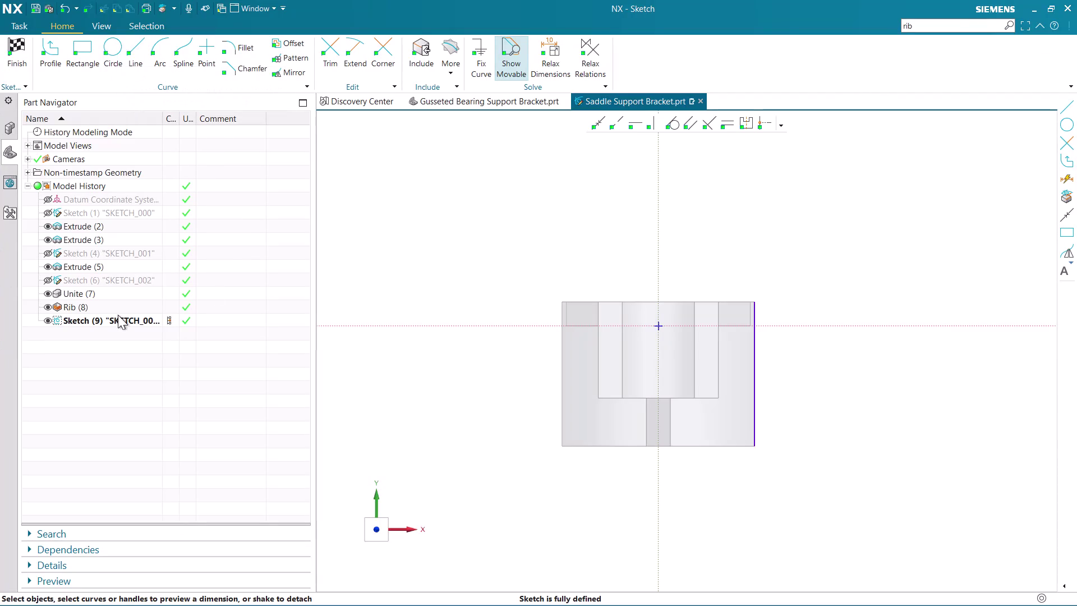
Sketch a 16 mm diameter circle centred just right of the body.
click(108, 44)
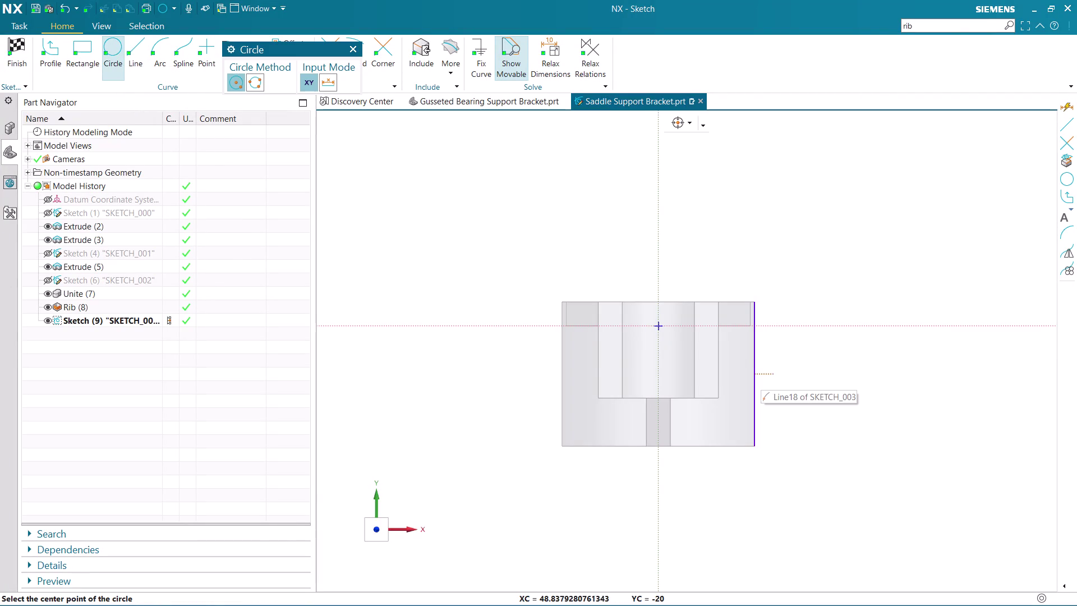
click(816, 371)
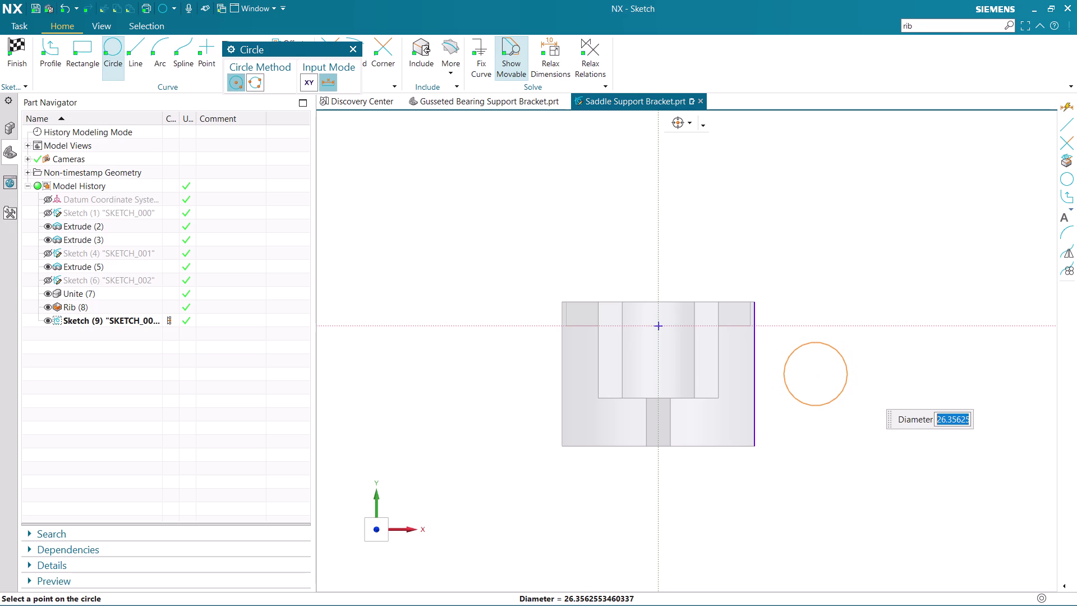
key(1)
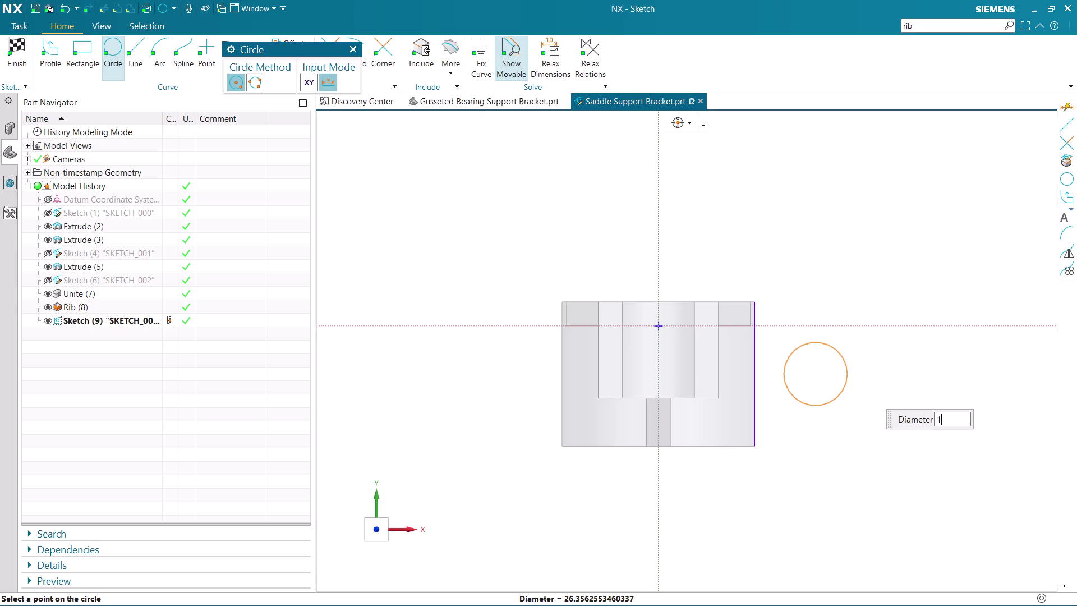
key(6)
key(Return)
middle_click(847, 370)
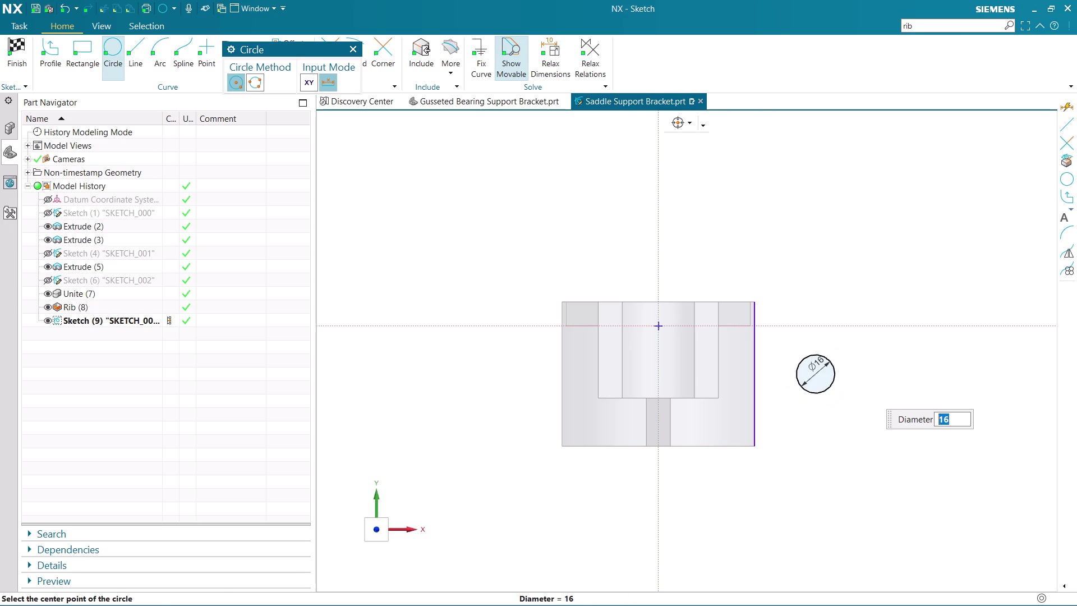
Add a concentric 40 mm diameter circle at the same centre.
click(117, 43)
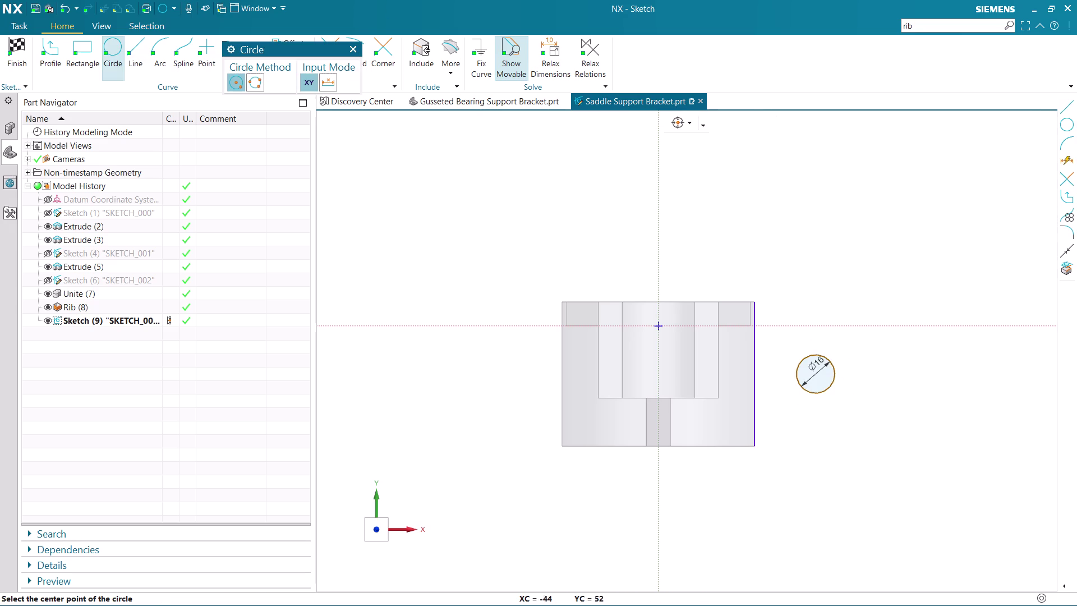
scroll(up, 3)
click(814, 368)
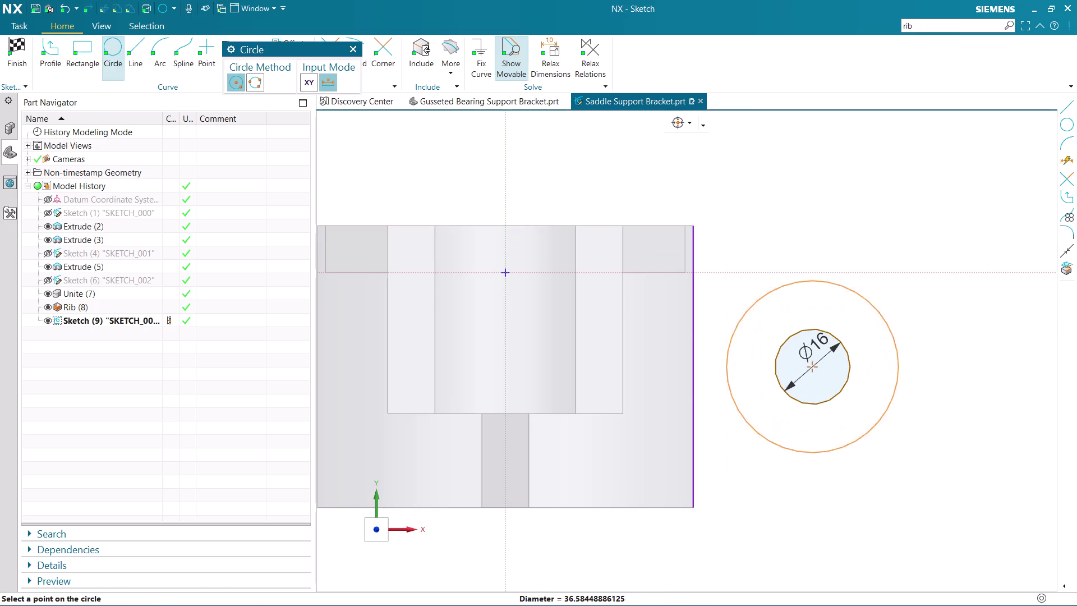
text(20)
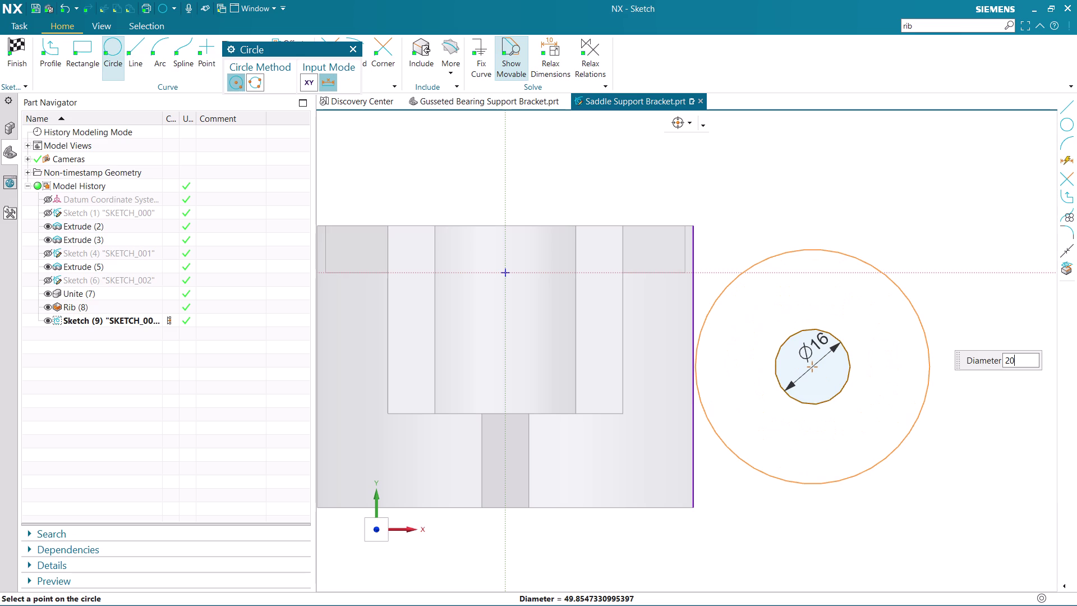
key(BackSpace)
key(BackSpace)
key(BackSpace)
text(40)
key(Return)
key(Escape)
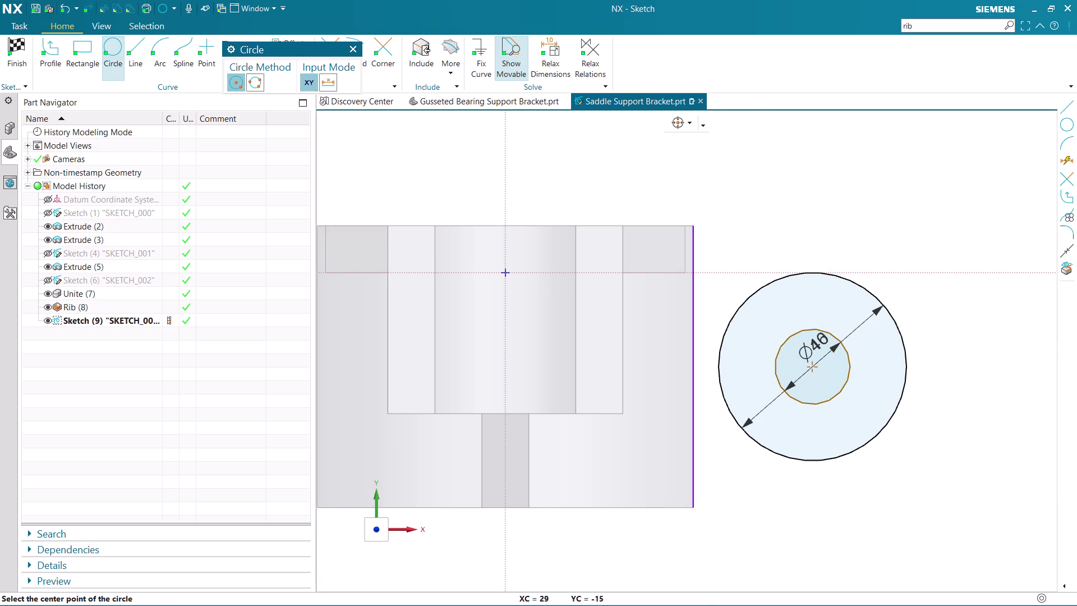
key(Escape)
key(d)
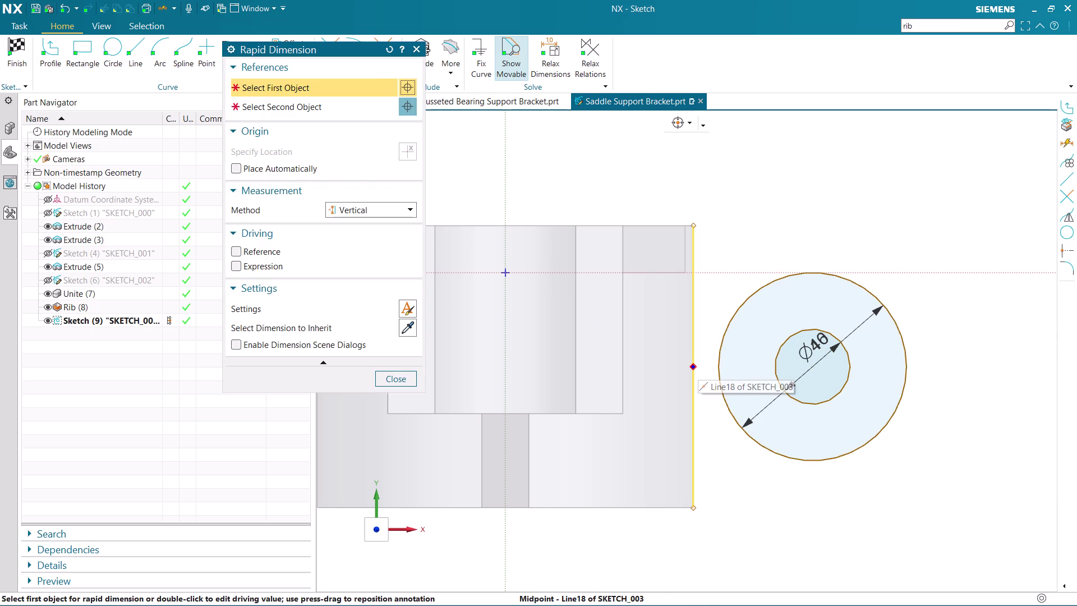
Dimension the circles' centre 20 mm from the body's right edge using the Inferred method.
click(364, 206)
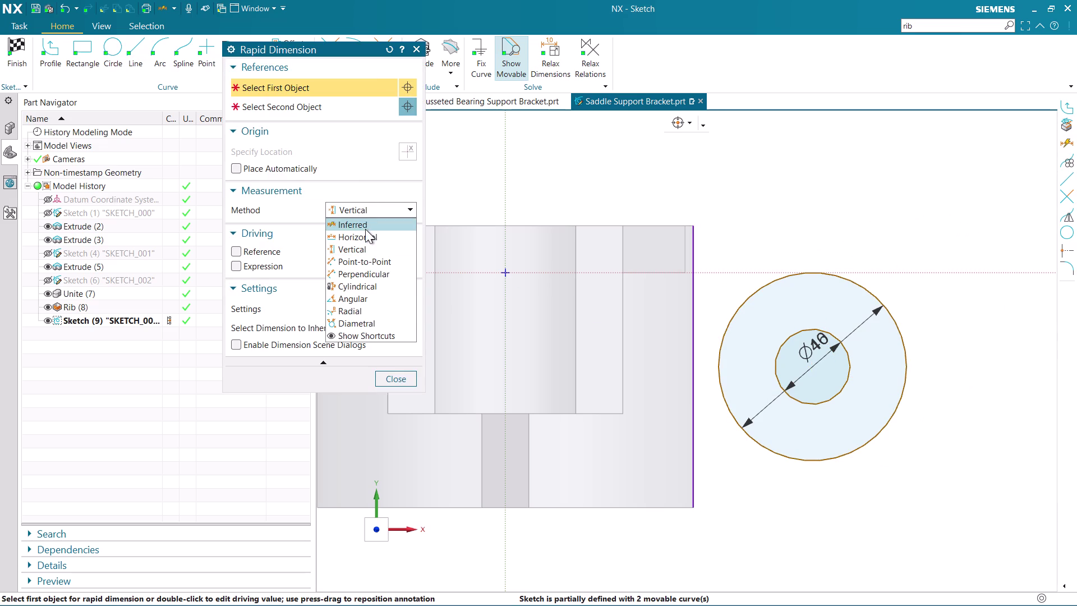
click(365, 226)
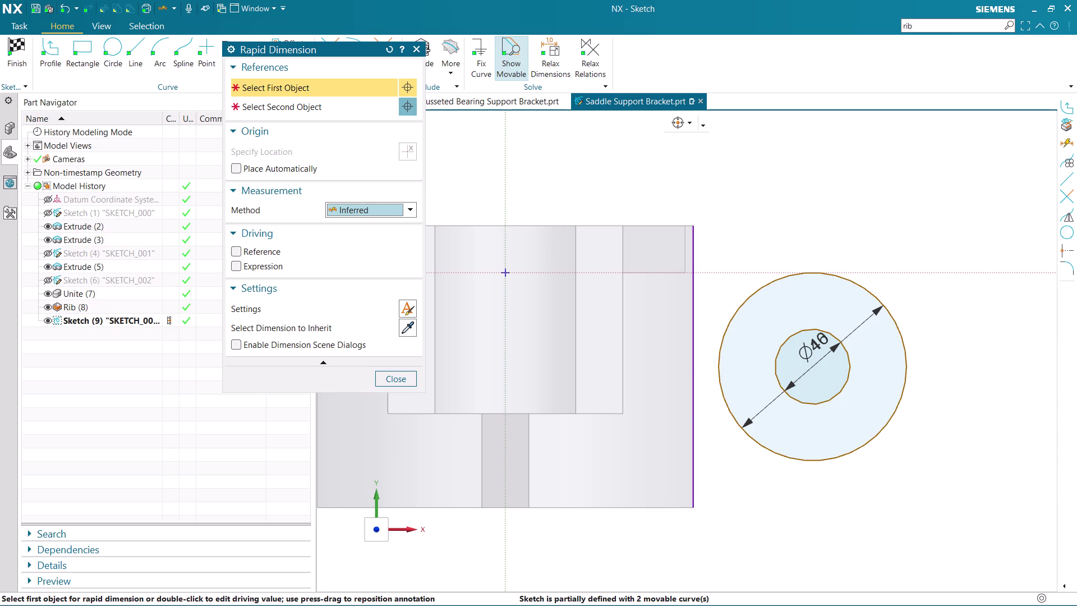
click(692, 366)
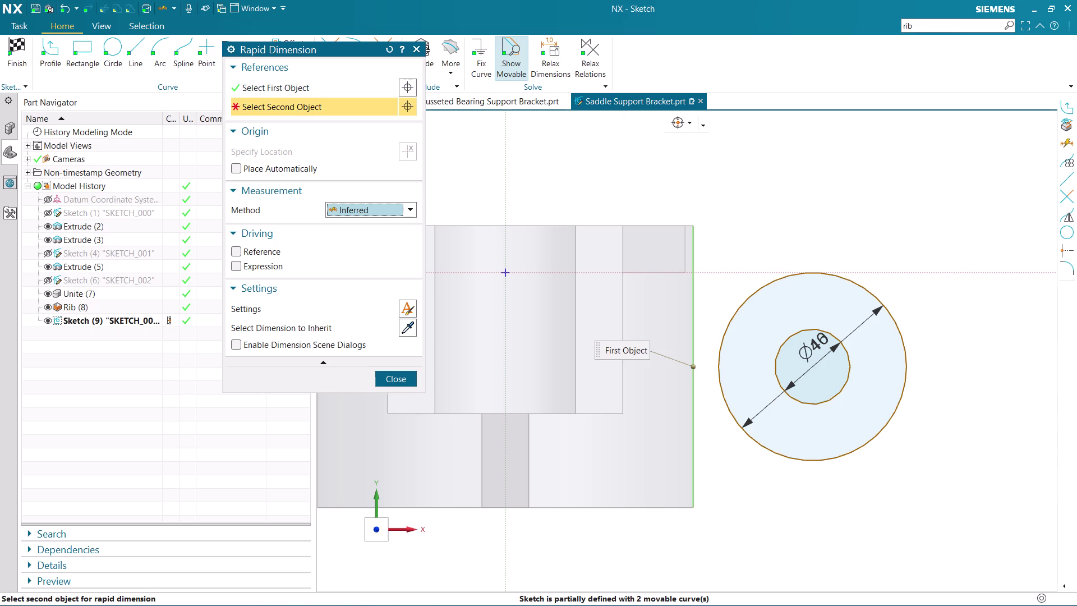
click(813, 367)
click(785, 503)
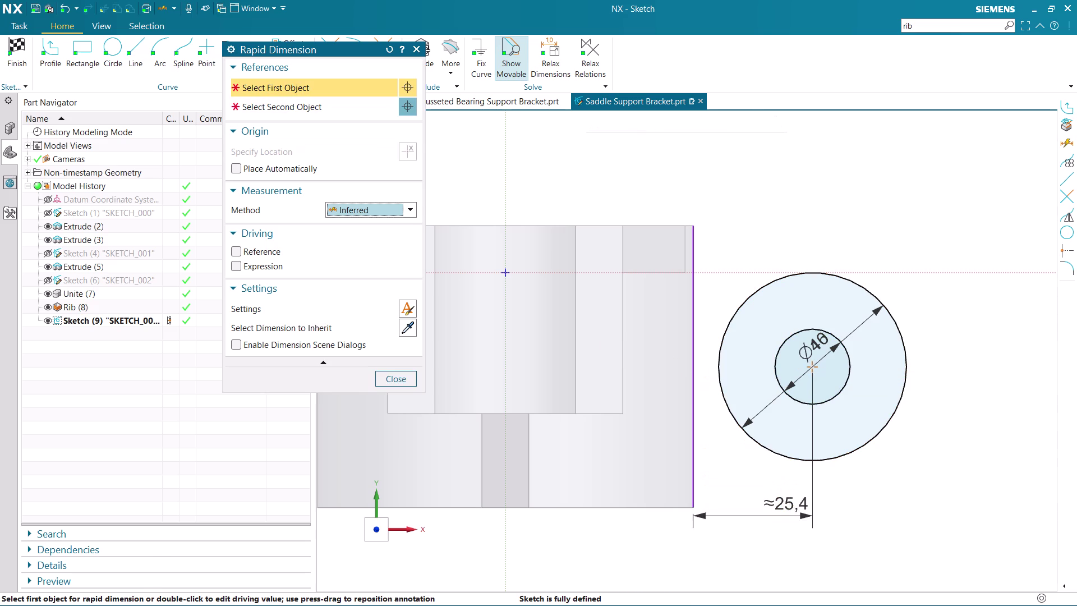
key(Escape)
double_click(787, 505)
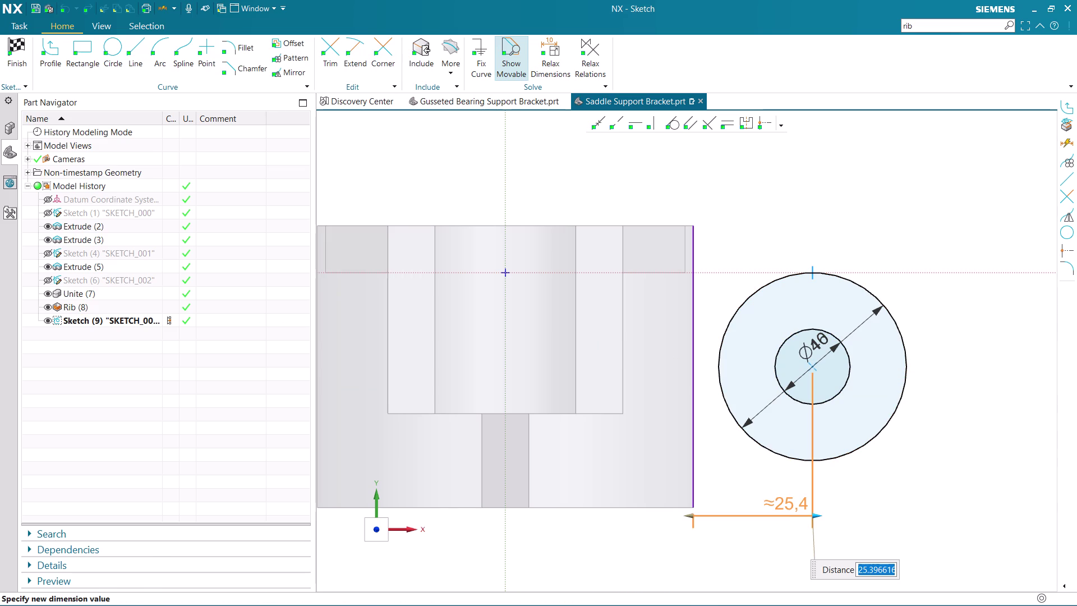
text(20)
key(Return)
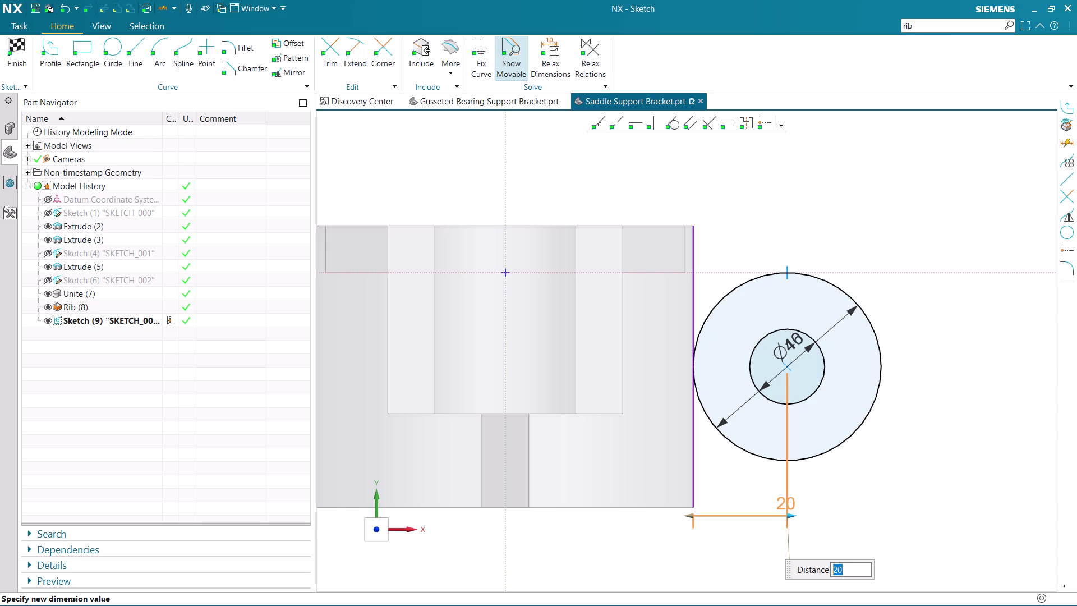
middle_click(878, 475)
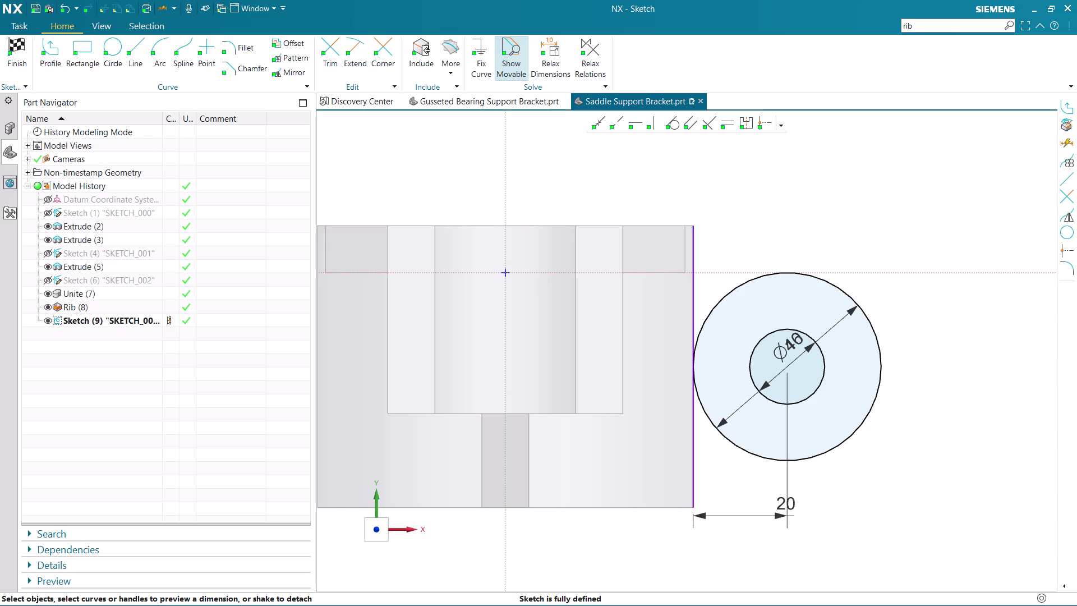
click(130, 50)
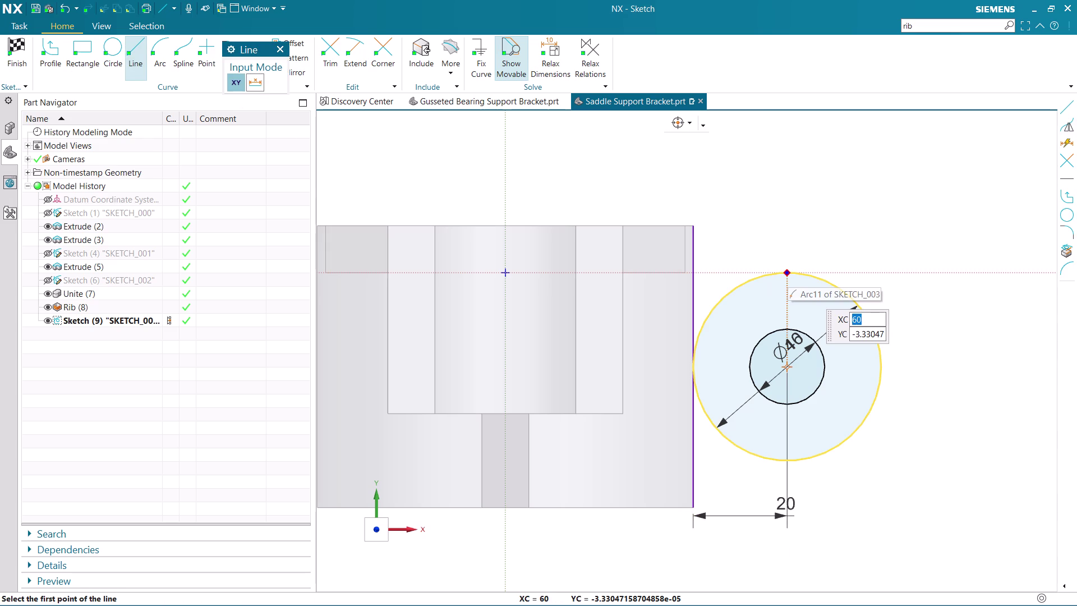
Draw a top line from the outer circle into the body and a horizontal centreline through the centre.
click(787, 269)
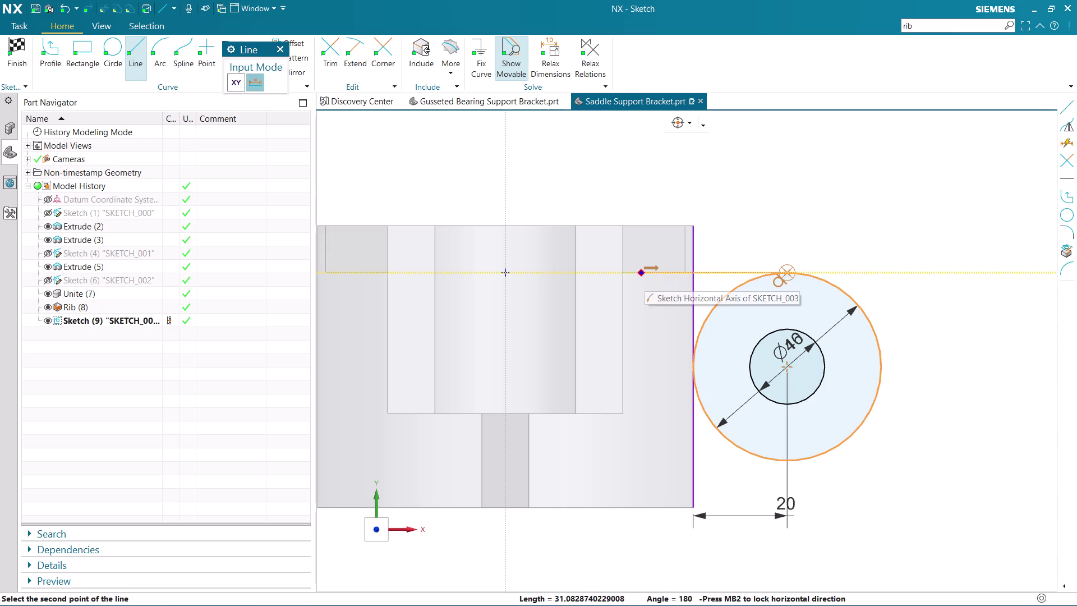
click(639, 269)
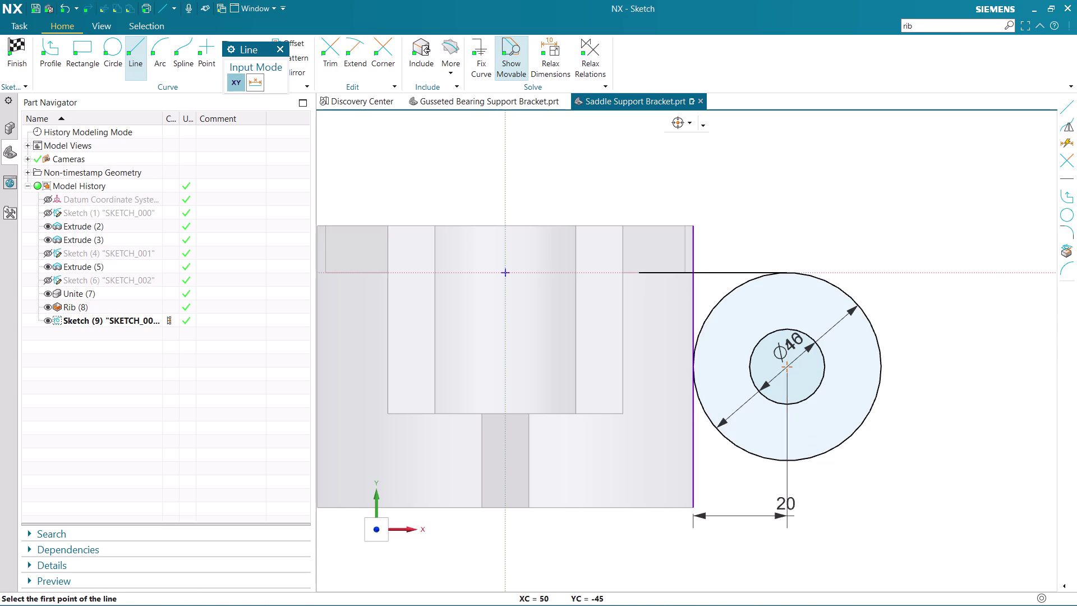
key(Escape)
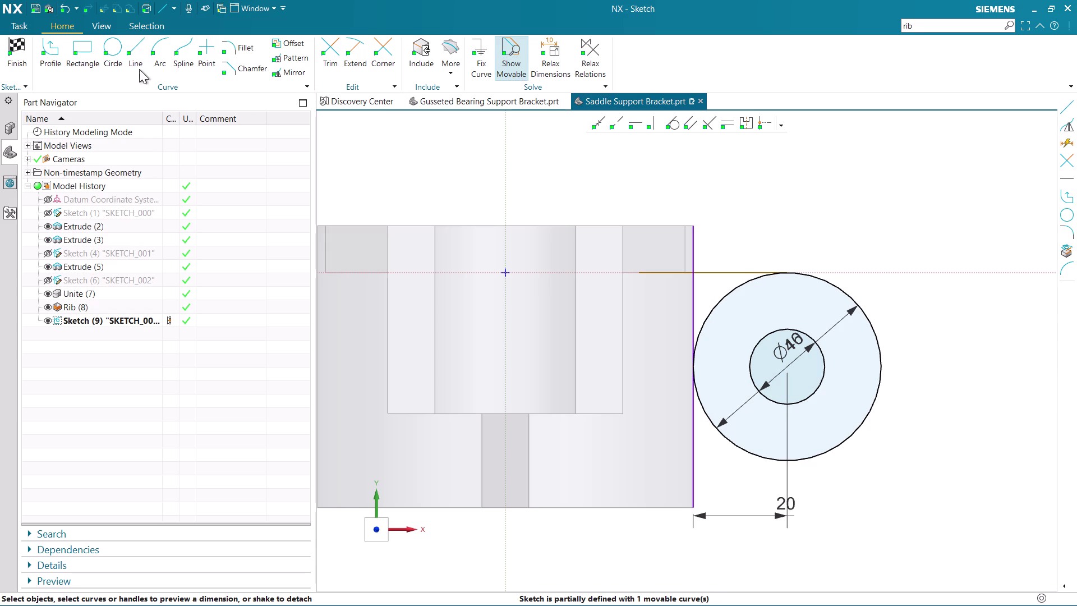
click(140, 51)
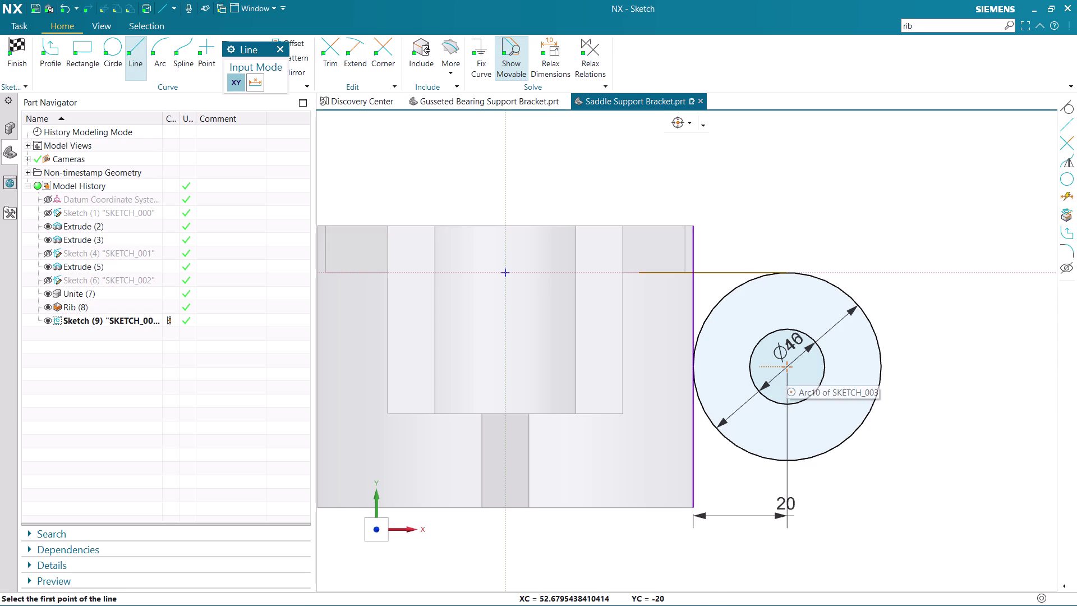
click(621, 365)
click(930, 369)
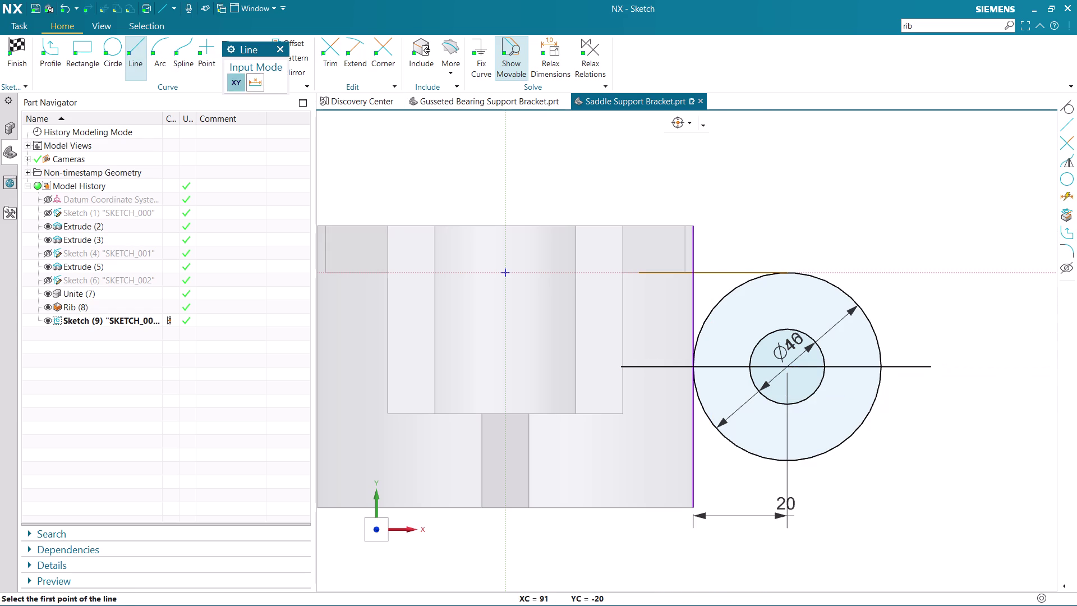
key(Escape)
right_click(907, 367)
click(919, 355)
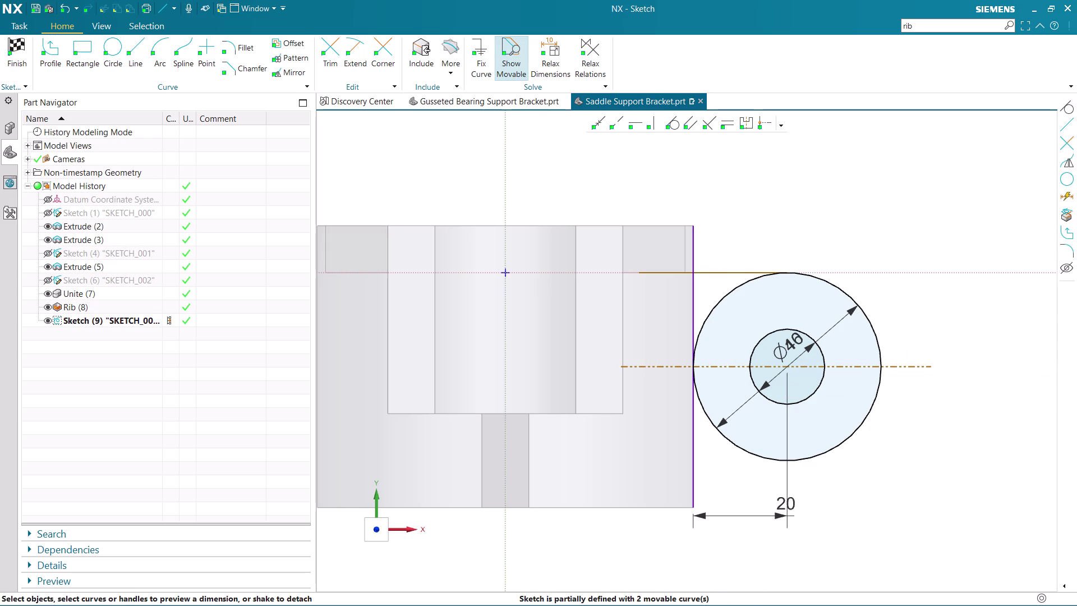
Mirror the top line about the horizontal centreline to form the bottom line.
click(296, 72)
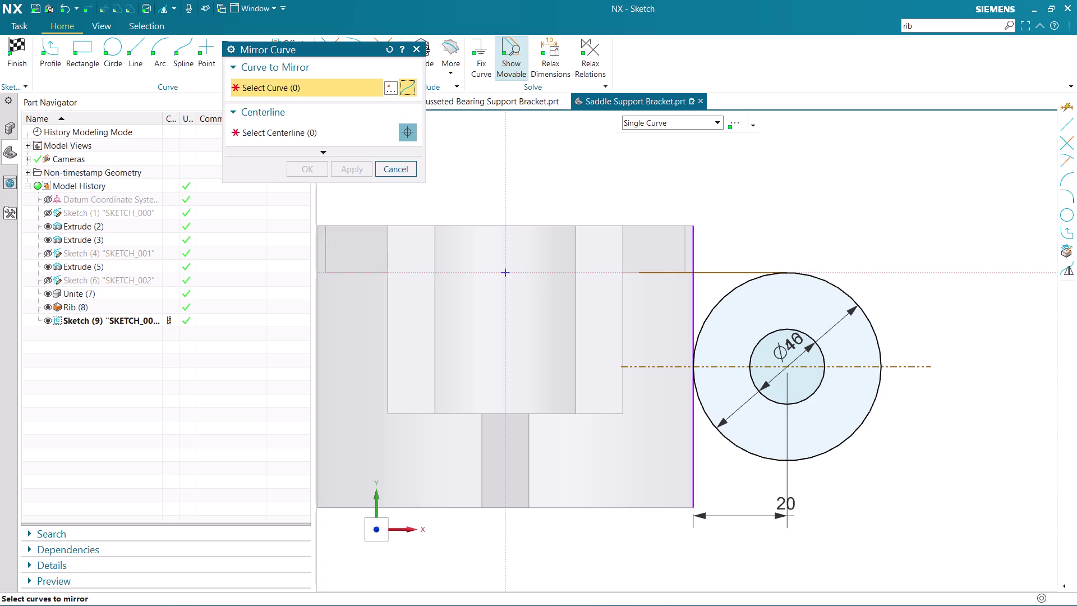
click(721, 266)
click(717, 273)
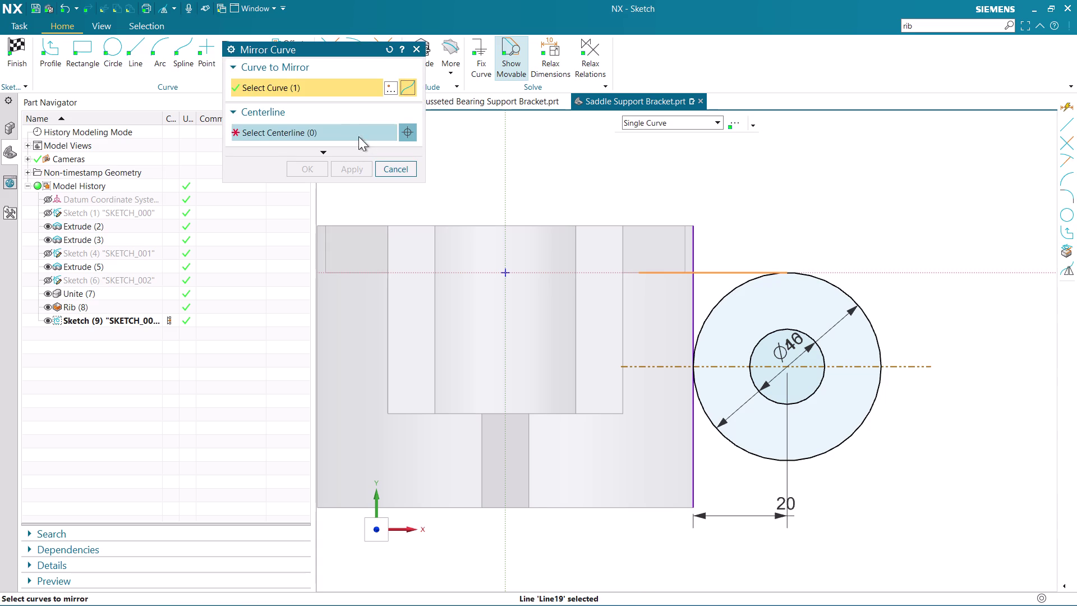
click(348, 131)
click(652, 368)
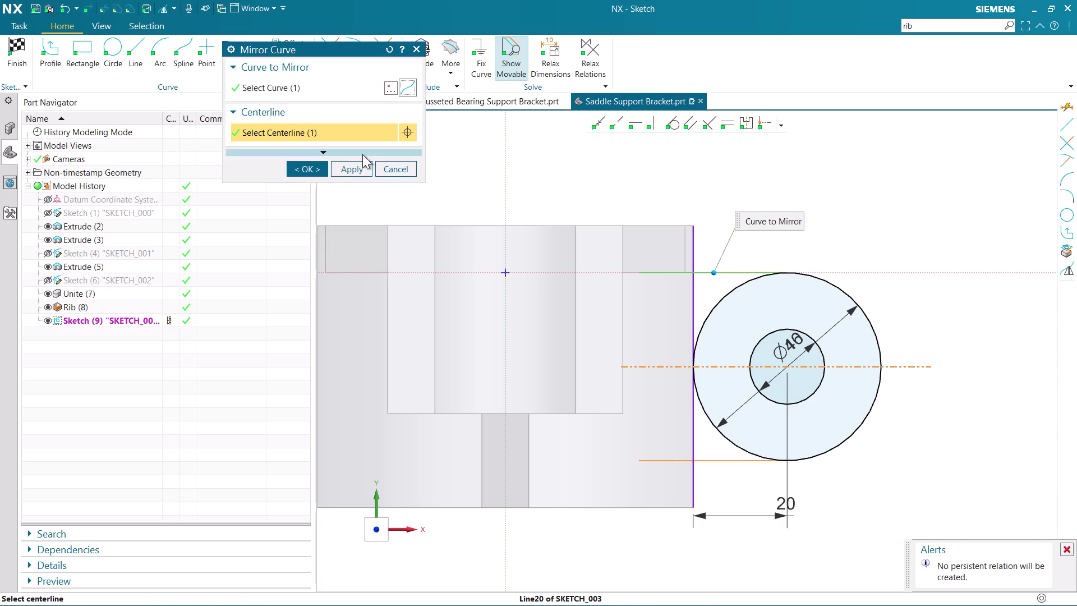
click(314, 167)
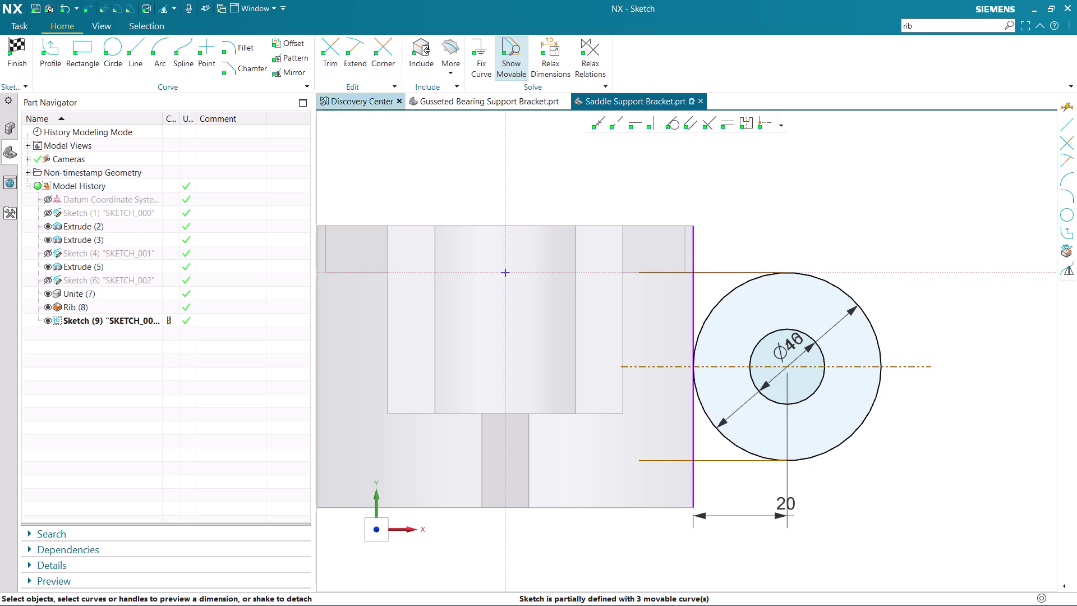
click(340, 62)
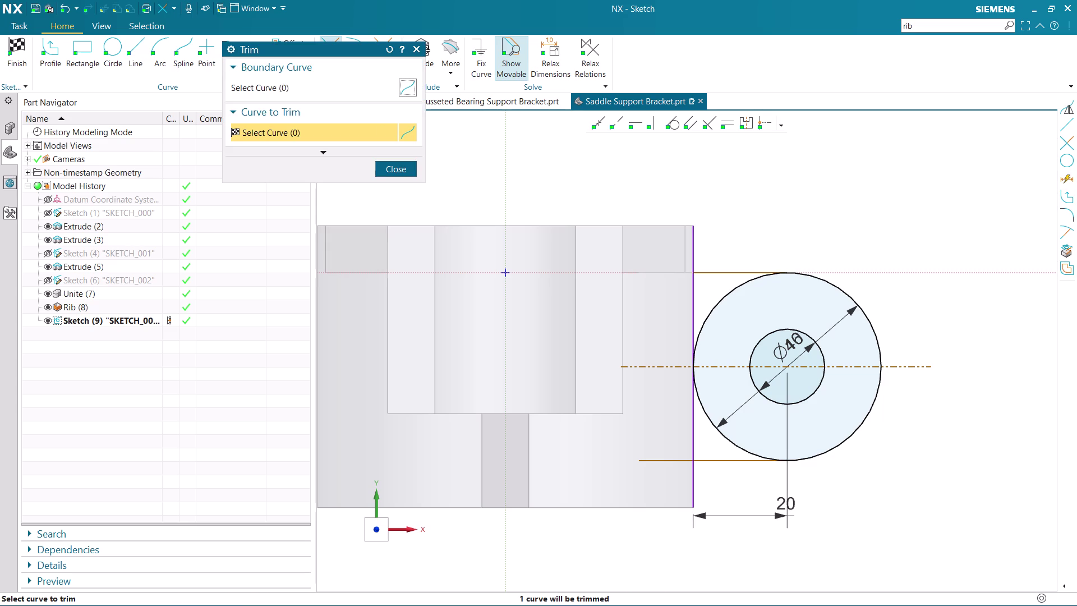
Trim away the centreline's stub left of the circles.
click(665, 270)
click(666, 458)
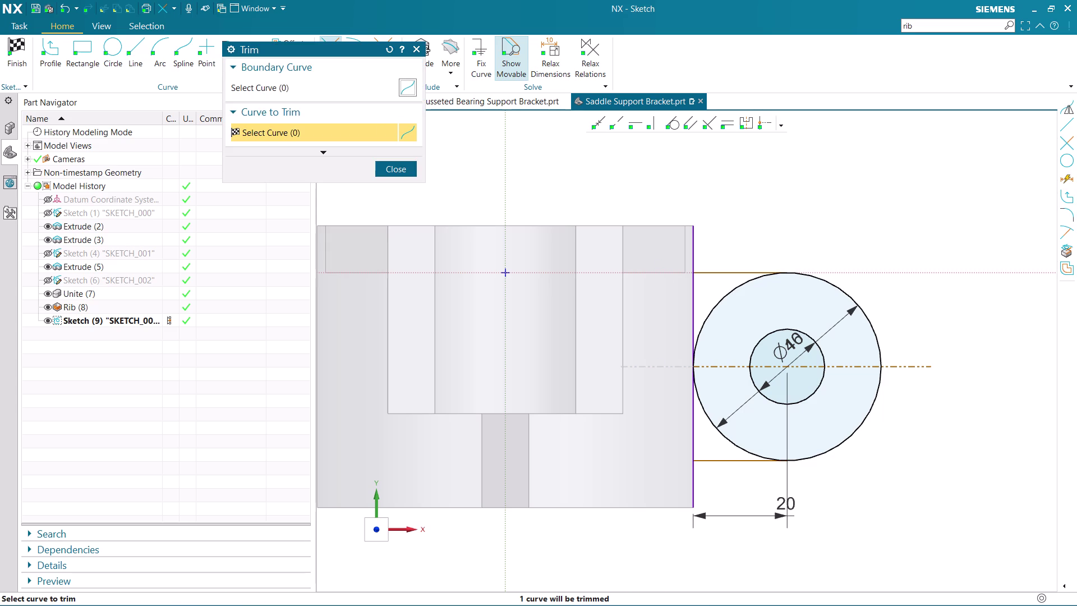
click(653, 367)
click(403, 171)
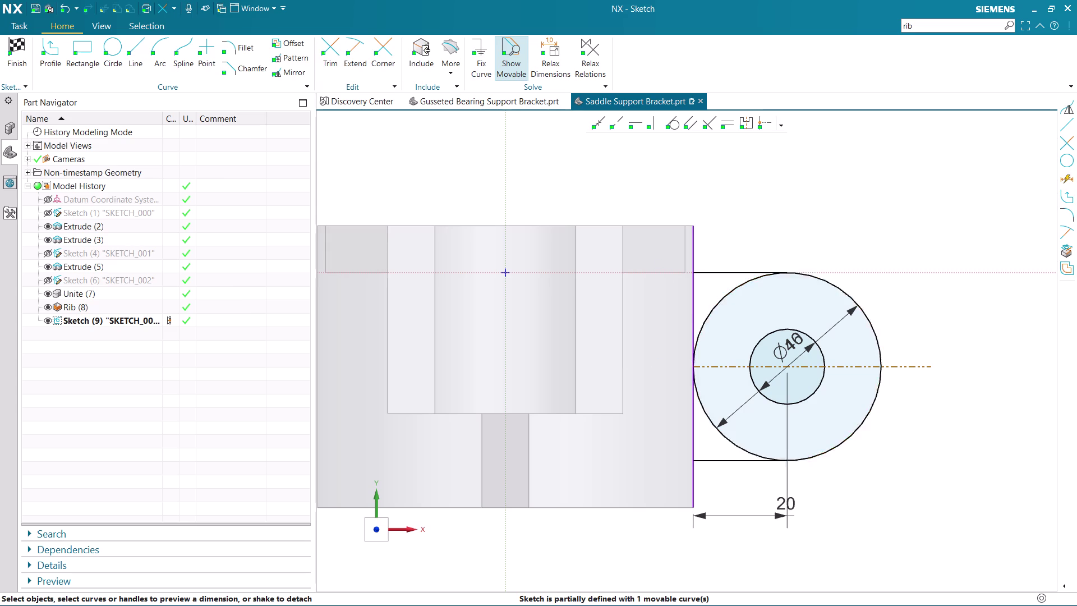
click(249, 49)
click(693, 243)
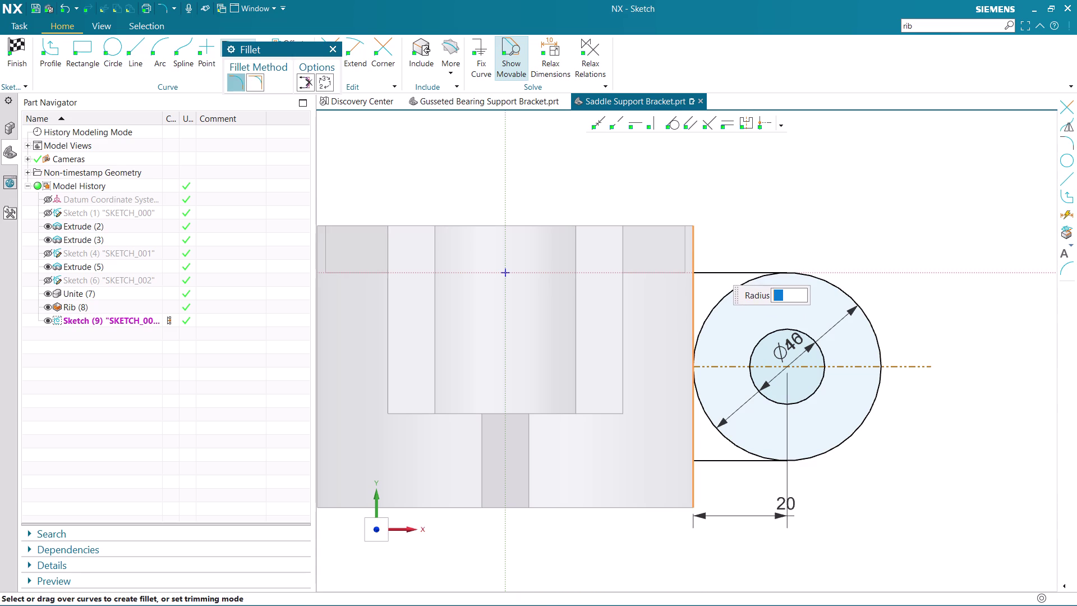
Add R5 fillets at the upper and lower corners where the lines meet the edge.
click(713, 273)
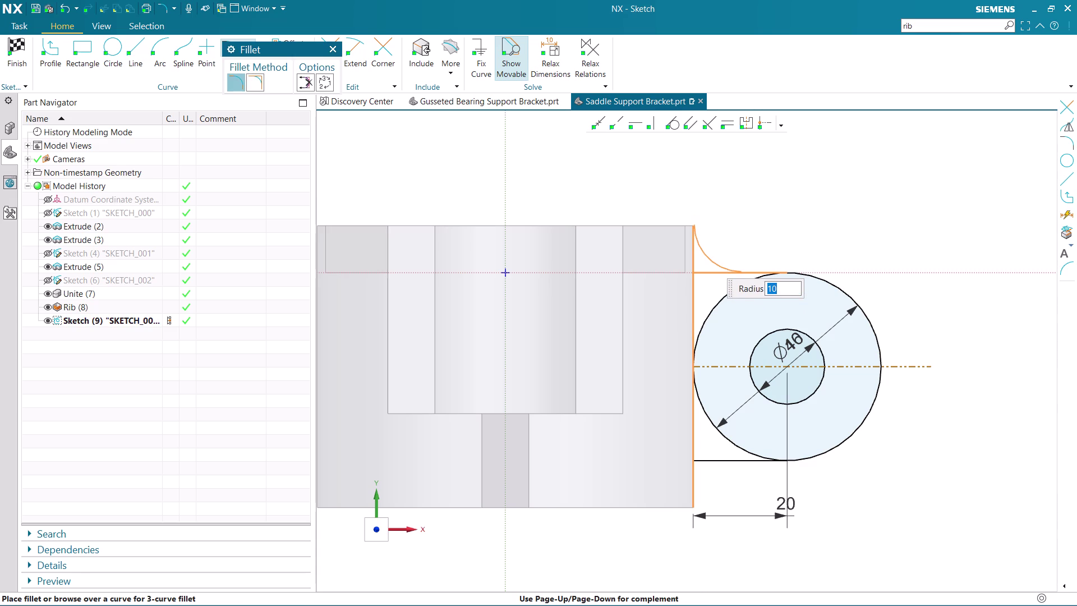
click(259, 80)
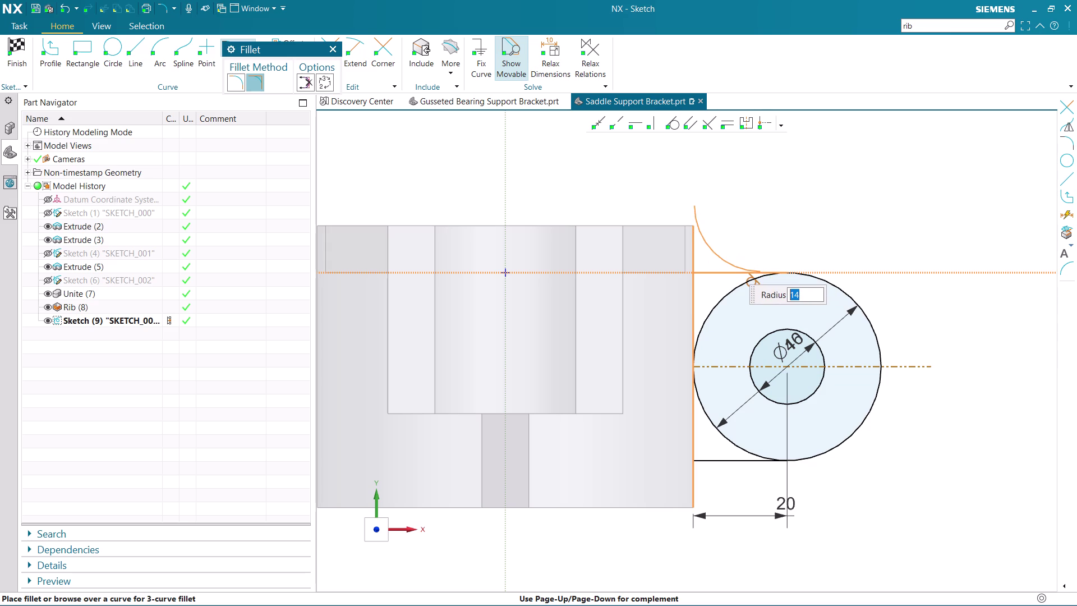
key(5)
key(Return)
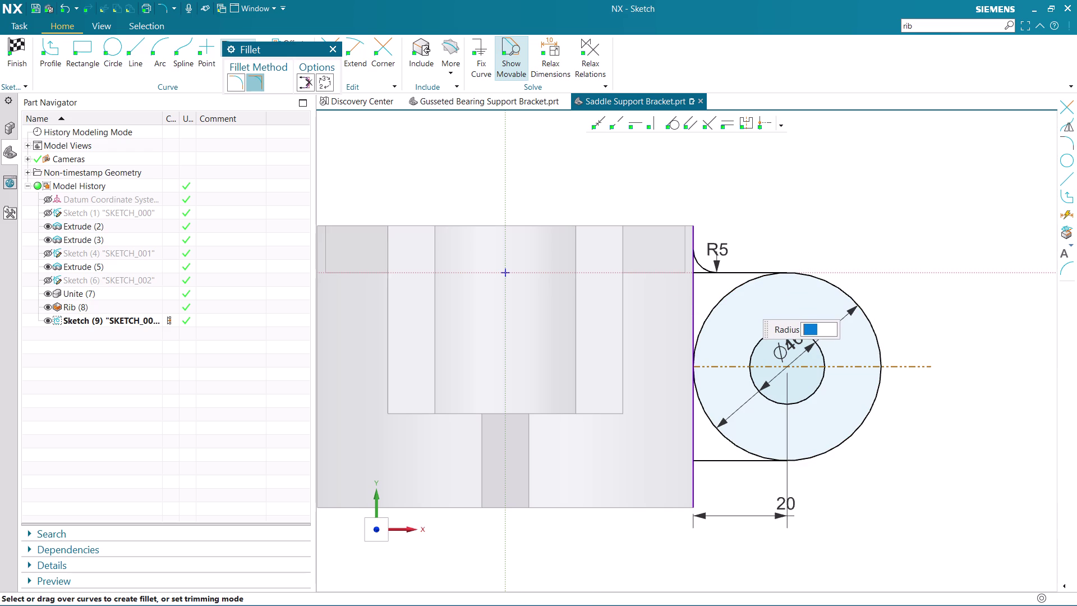
click(714, 463)
click(699, 484)
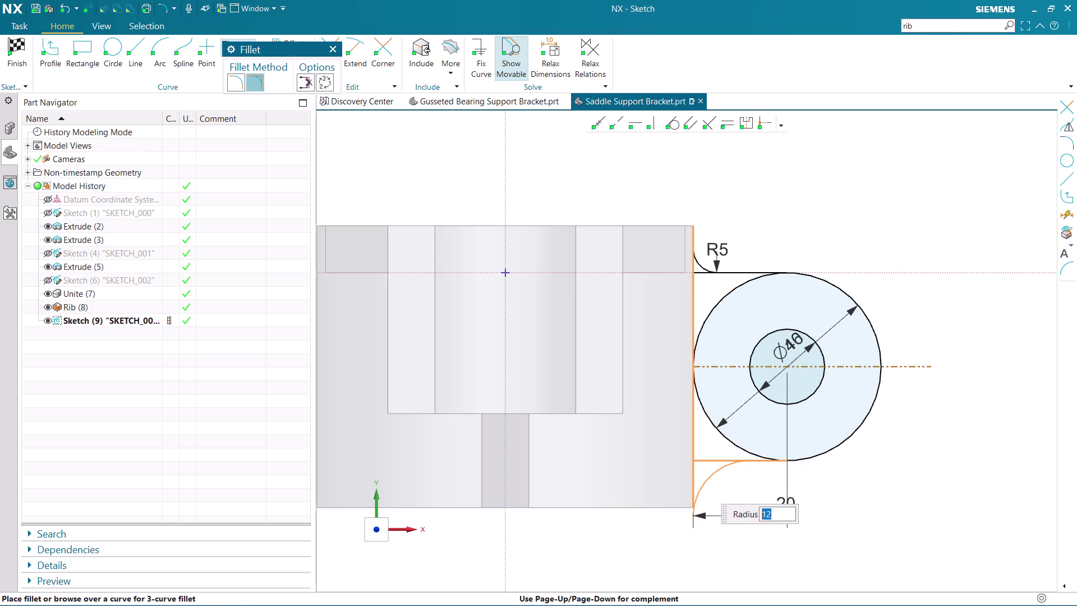
key(5)
key(Return)
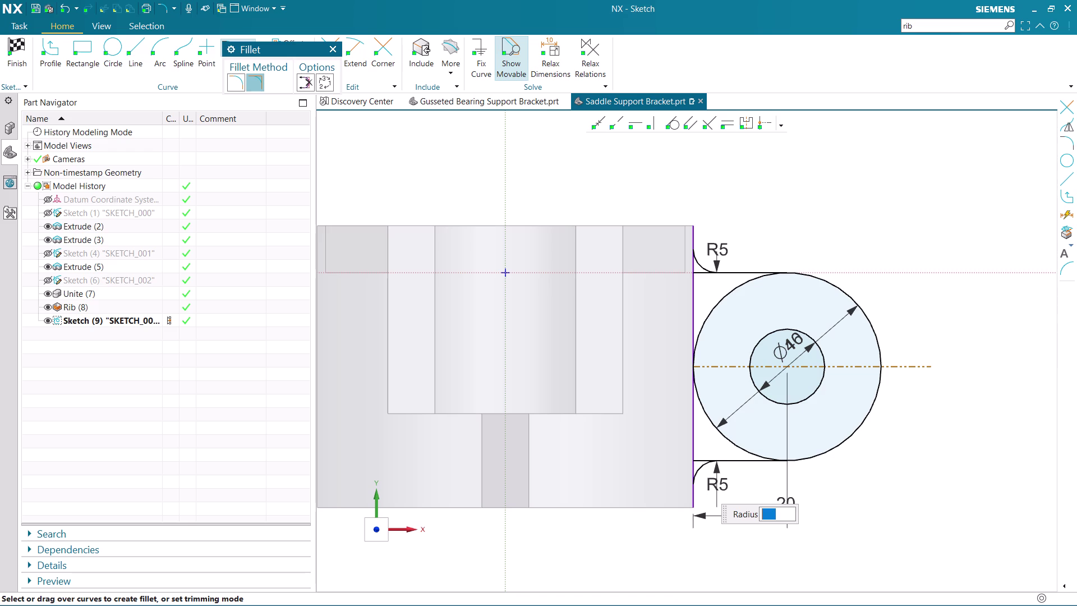
key(Escape)
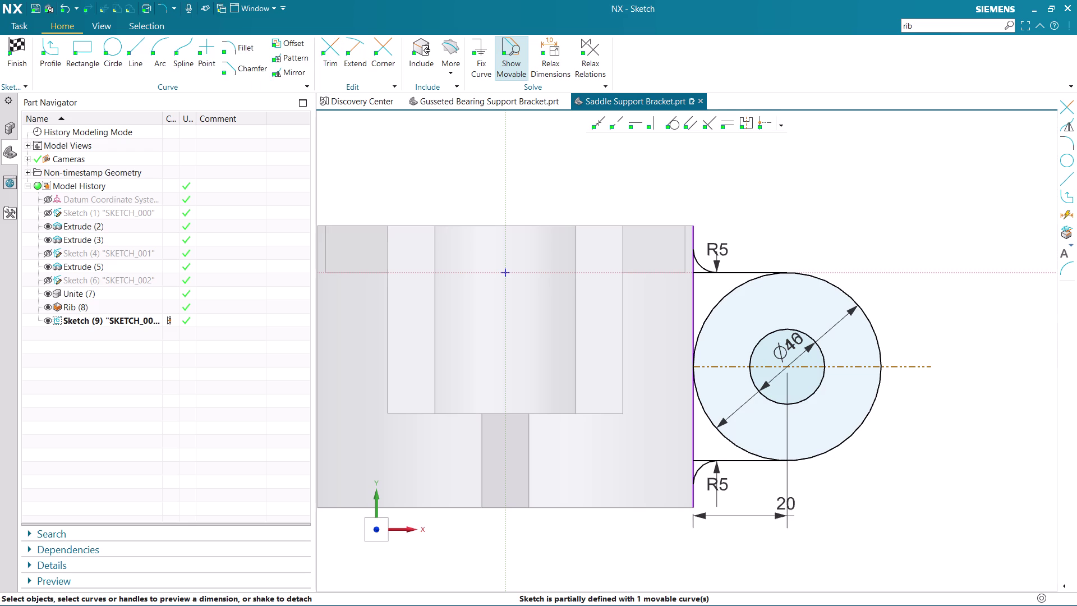
Undo the fillets and both tangent lines.
key(Escape)
key(Escape)
key(ctrl+z)
key(ctrl+z)
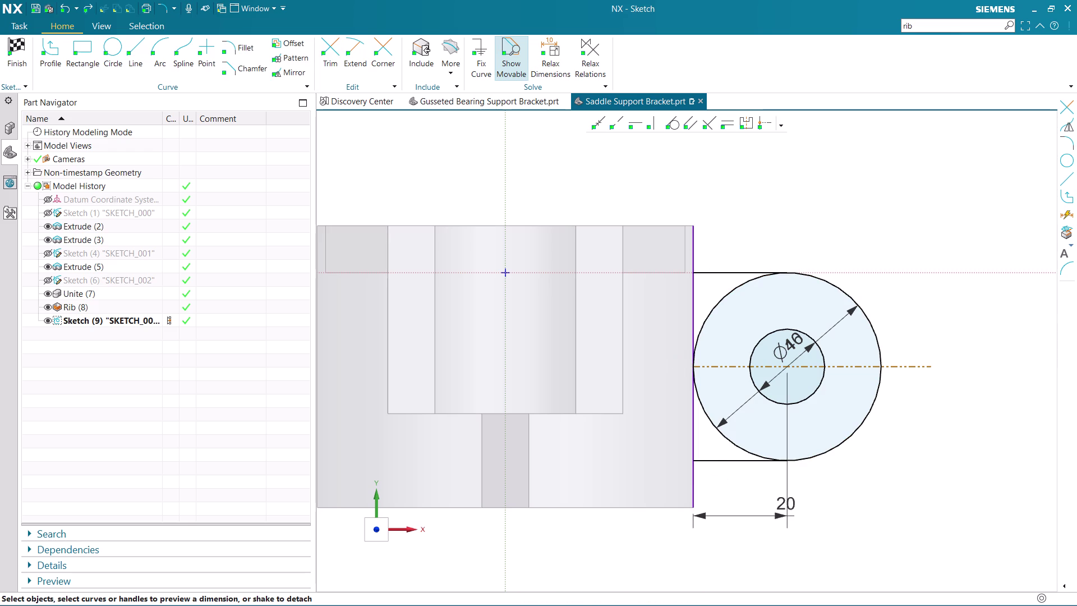
key(ctrl+z)
key(ctrl+z)
key(ctrl+z)
key(ctrl+z)
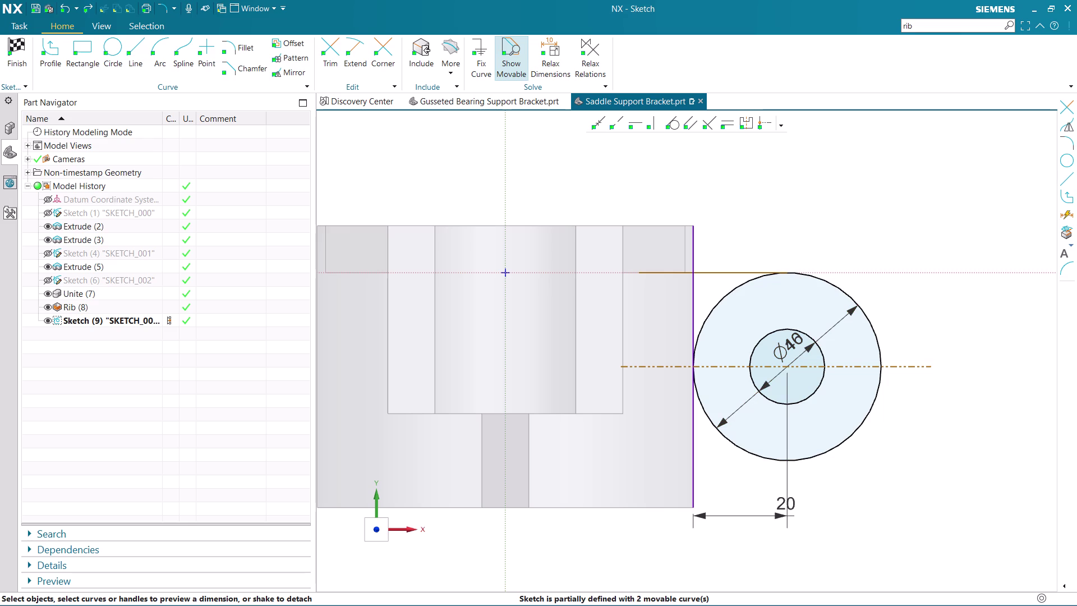
key(ctrl+z)
key(ctrl+z)
key(ctrl+z)
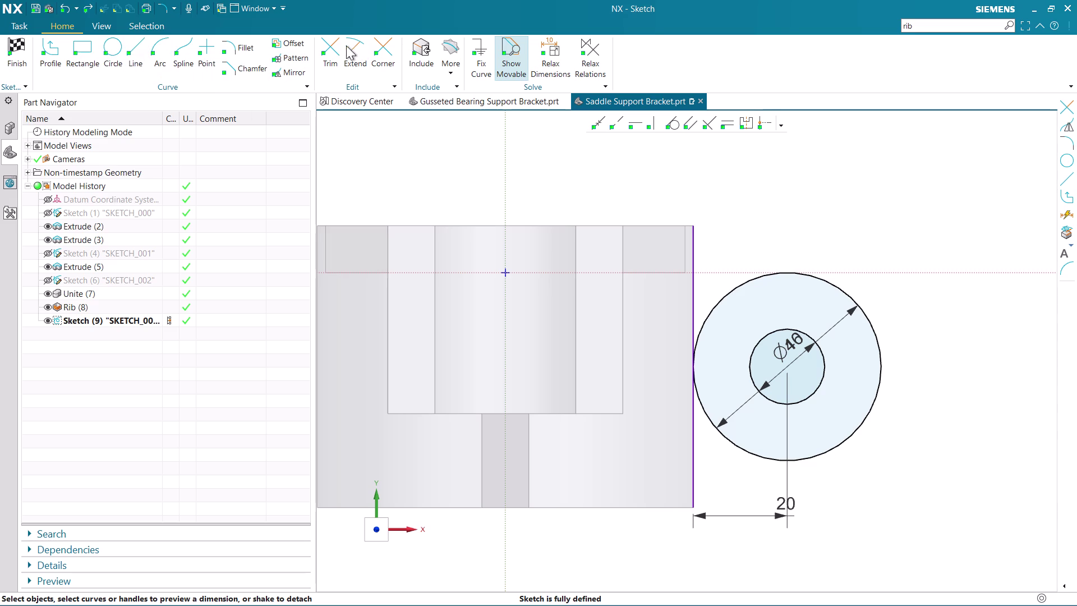
Draw a horizontal helper line to the top of the circle.
click(331, 47)
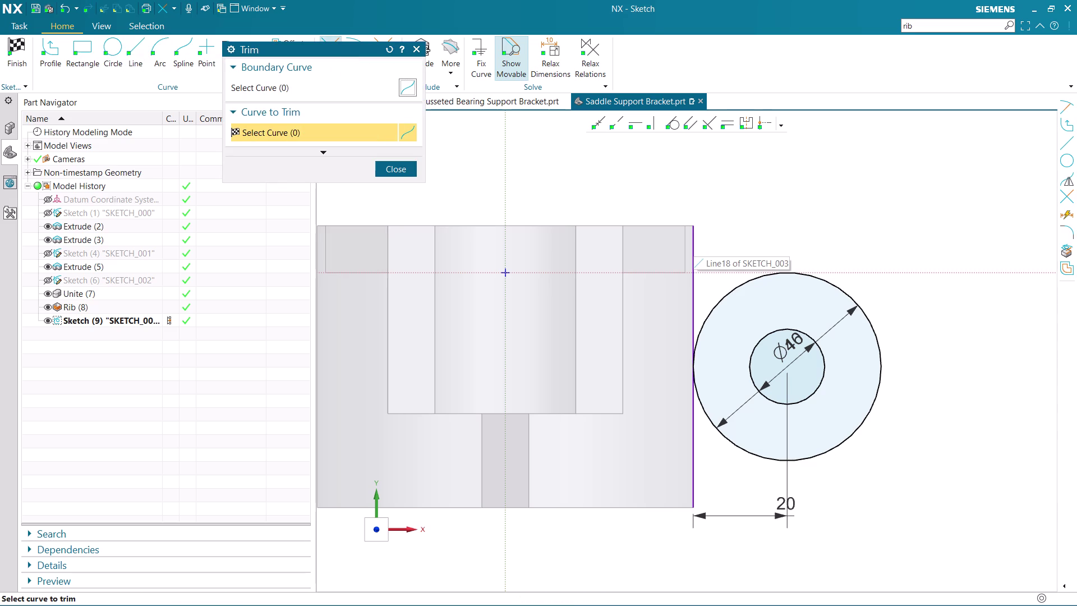
click(380, 171)
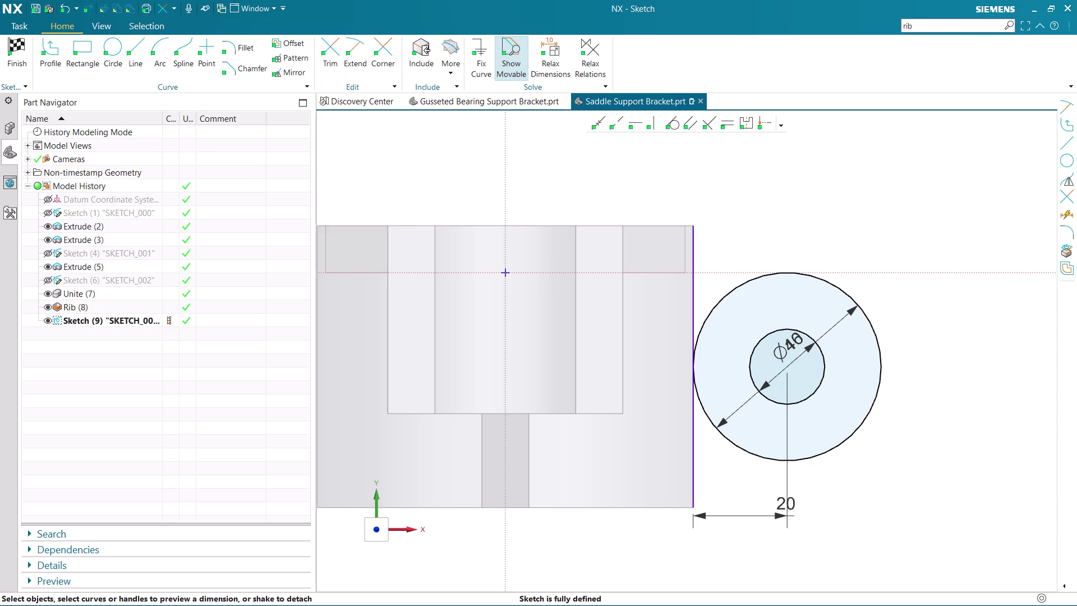
click(125, 48)
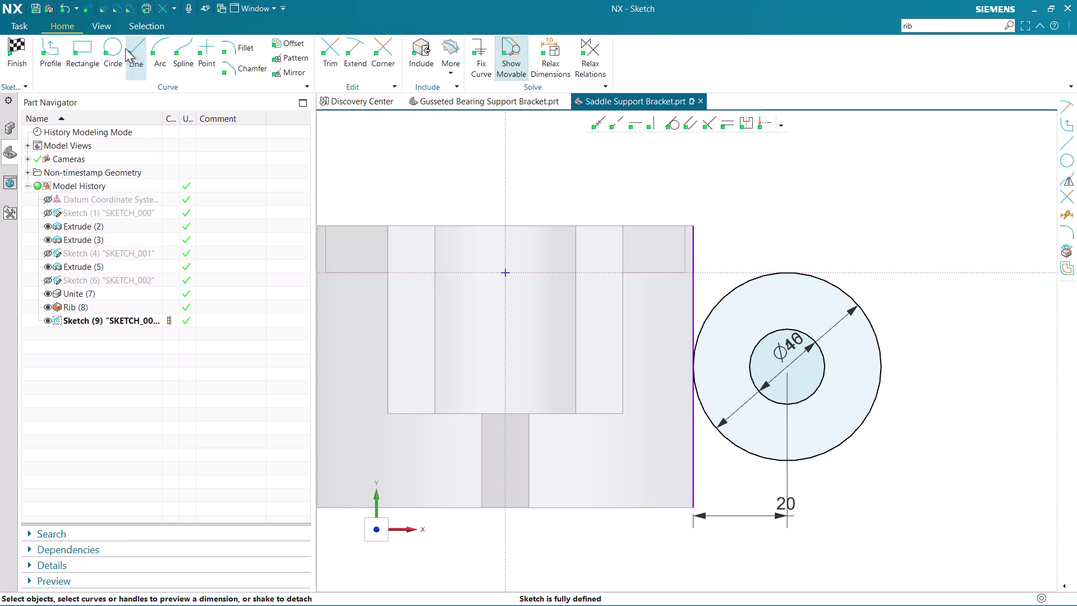
click(505, 273)
click(786, 269)
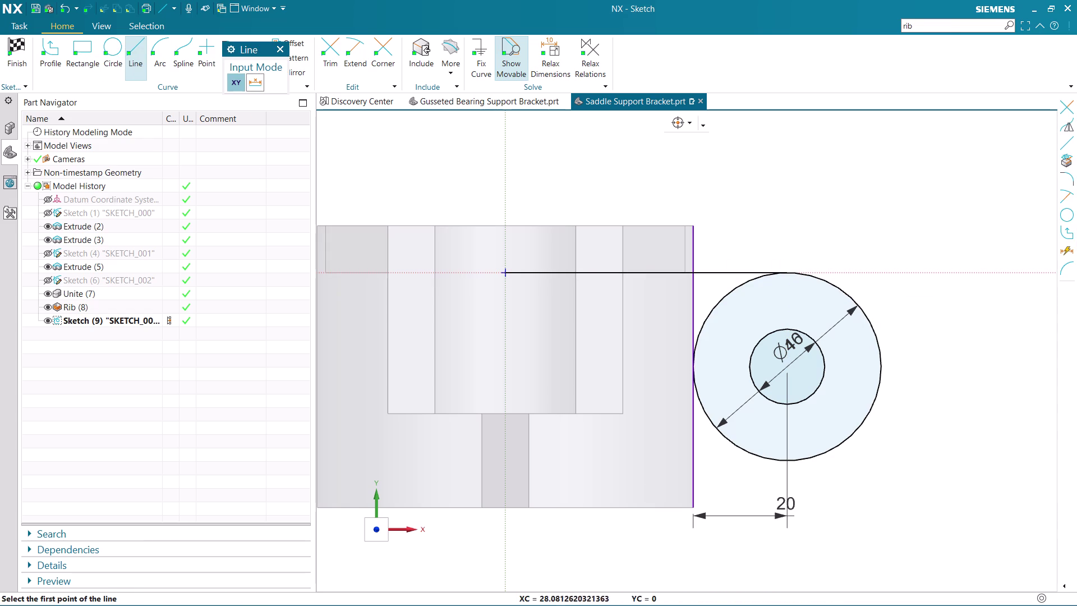
key(Escape)
key(Escape)
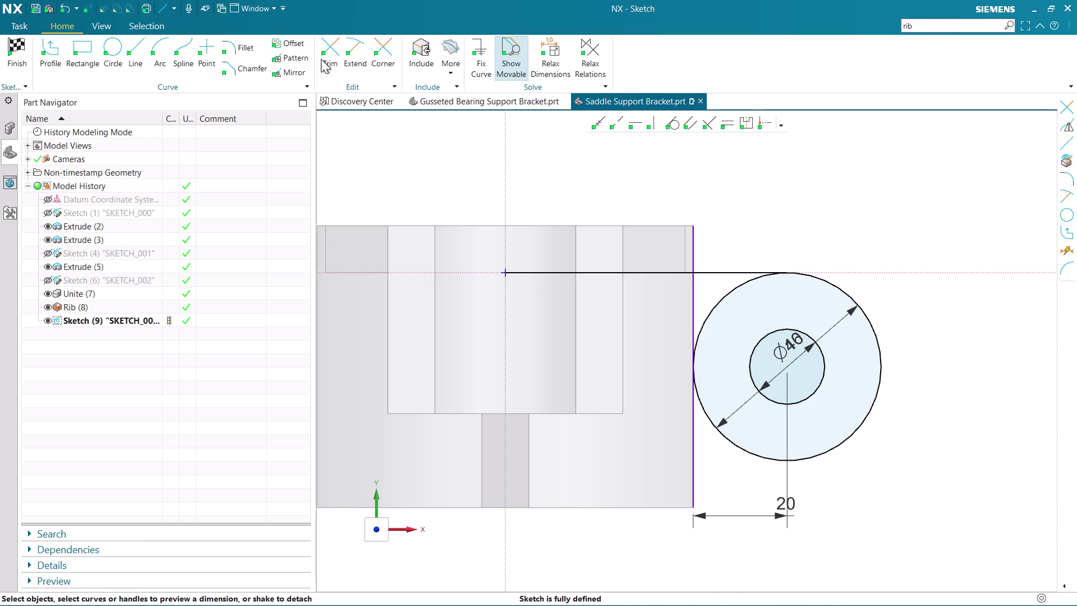
Trim away the helper line and leftover curve pieces.
click(327, 50)
click(697, 236)
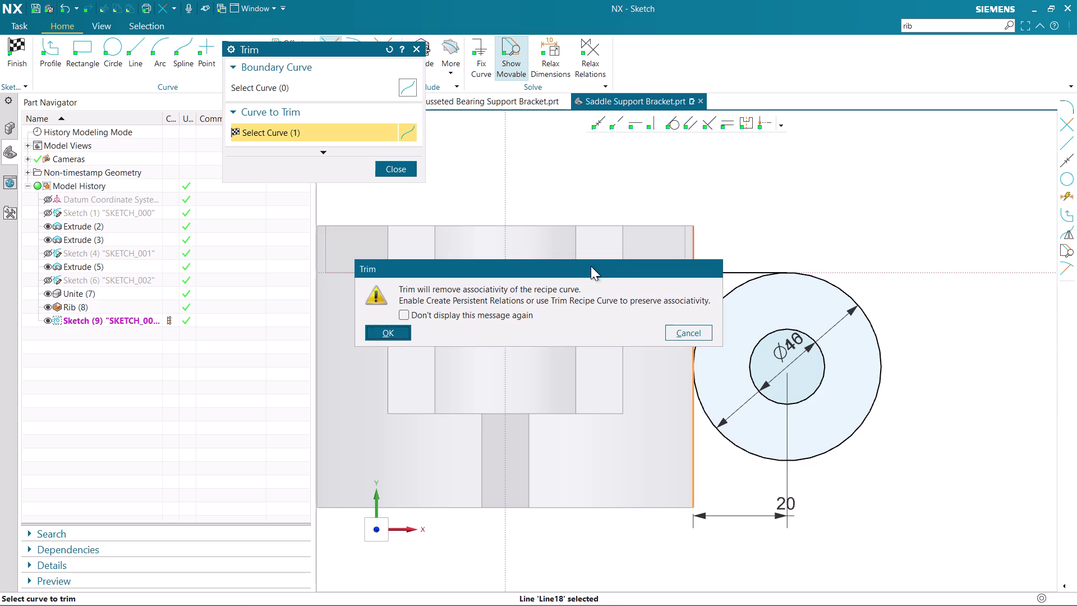
click(395, 323)
click(393, 332)
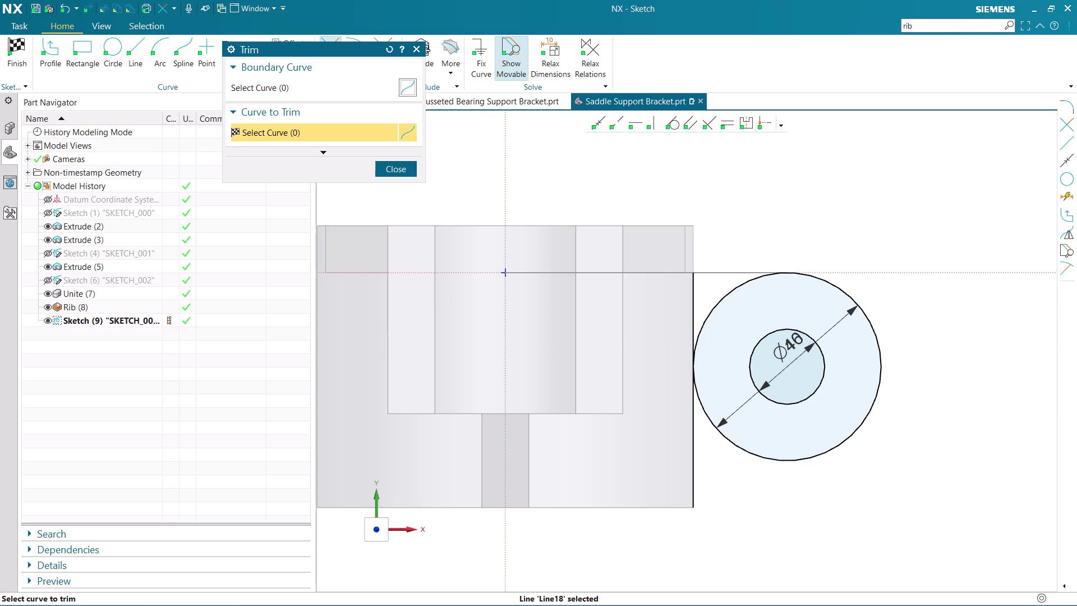
click(579, 276)
click(722, 274)
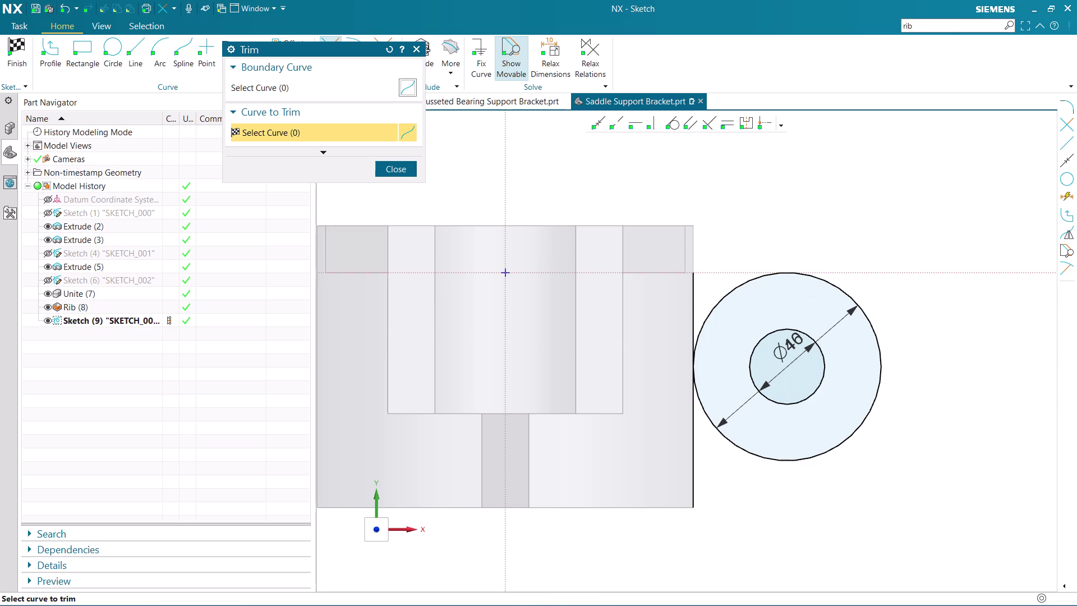
click(401, 172)
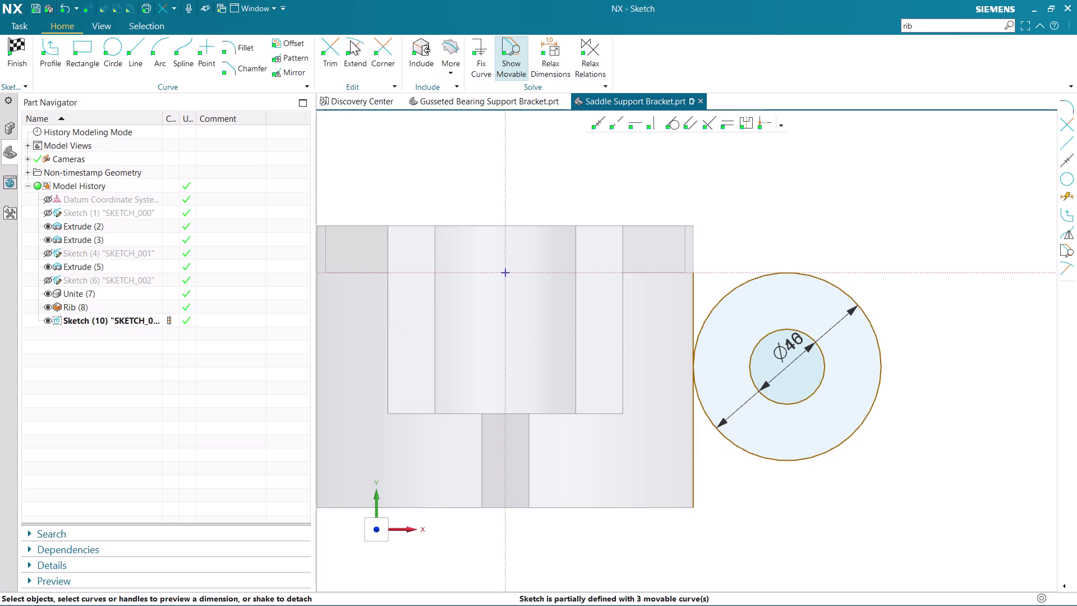
click(691, 399)
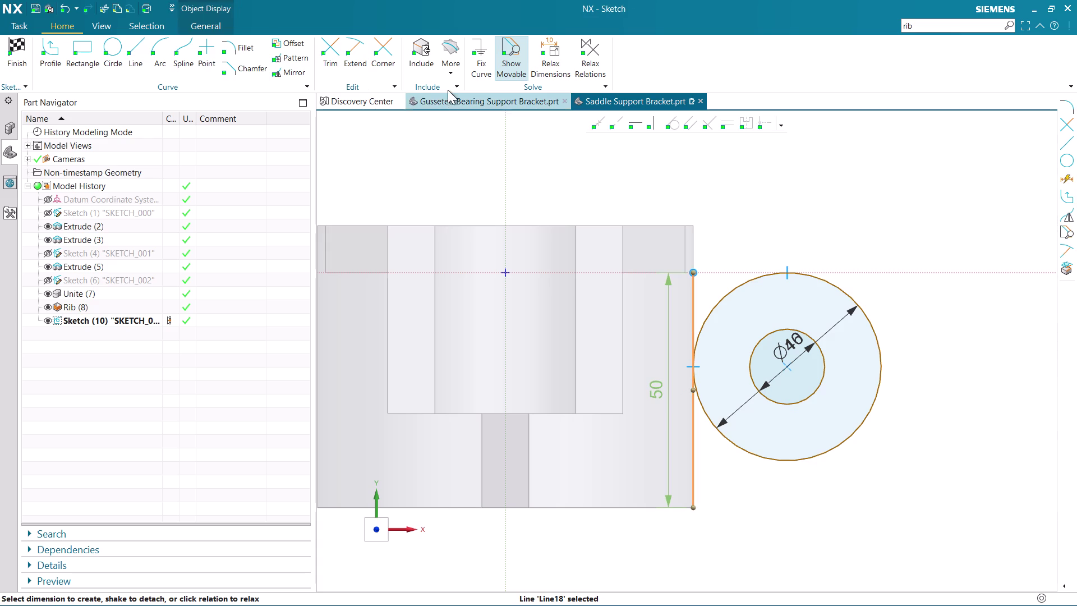
key(Escape)
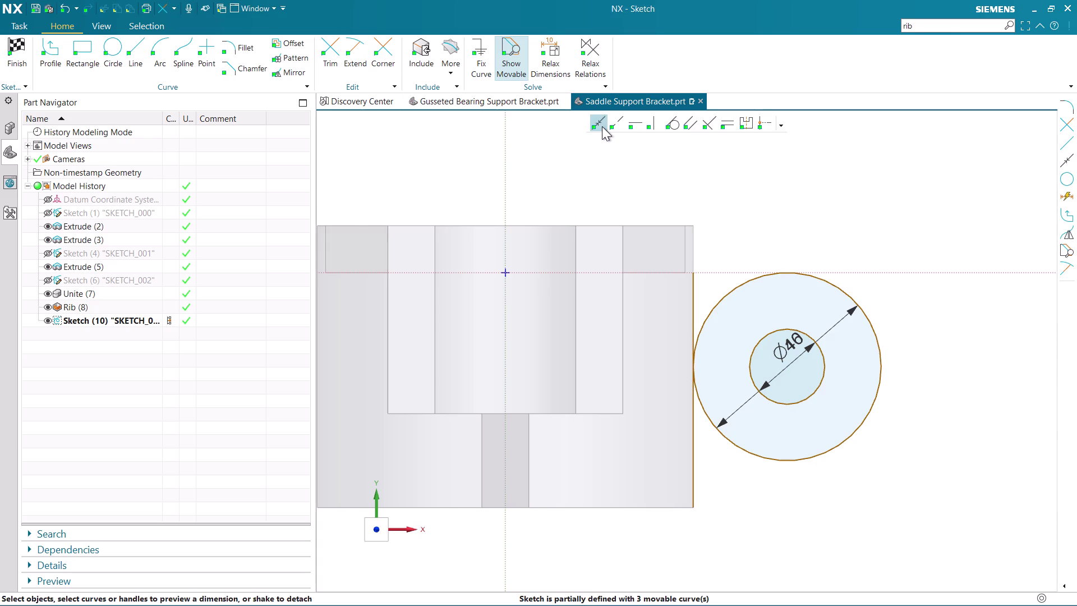
click(601, 125)
click(787, 367)
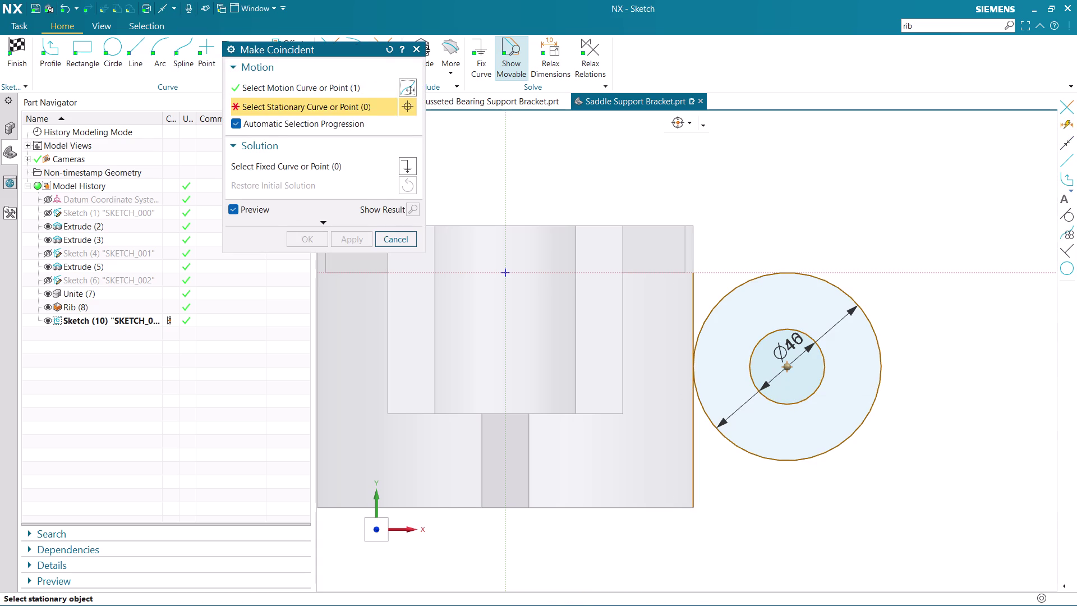
click(694, 393)
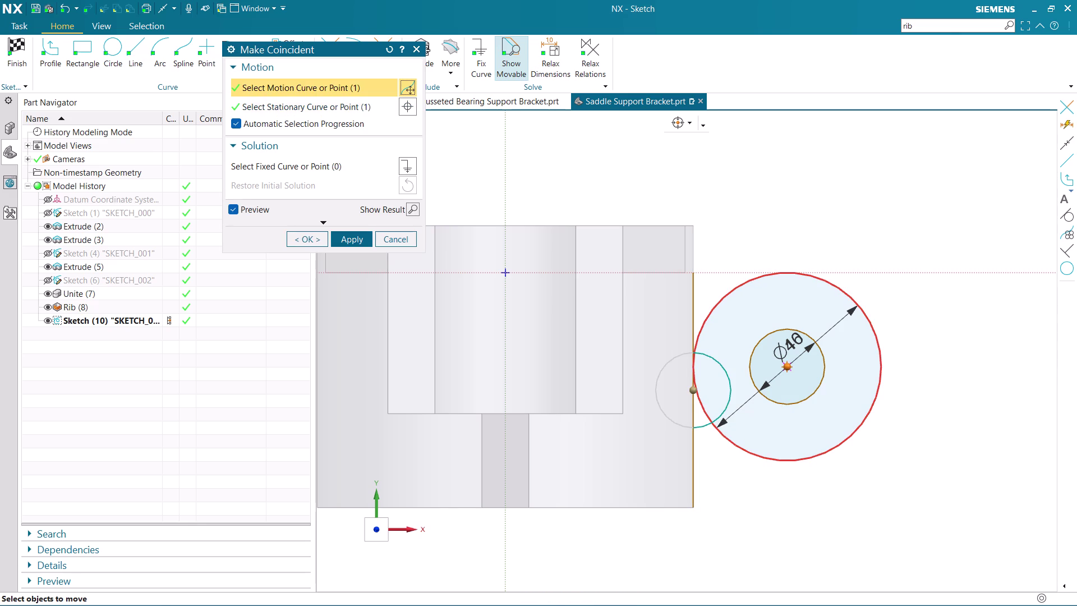
key(Escape)
key(Escape)
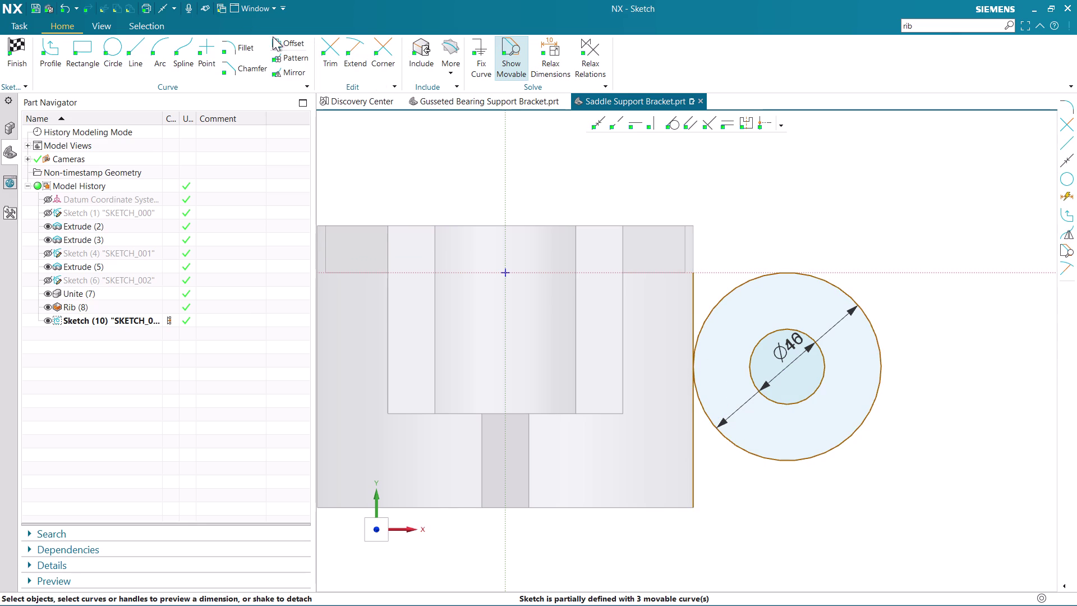
key(d)
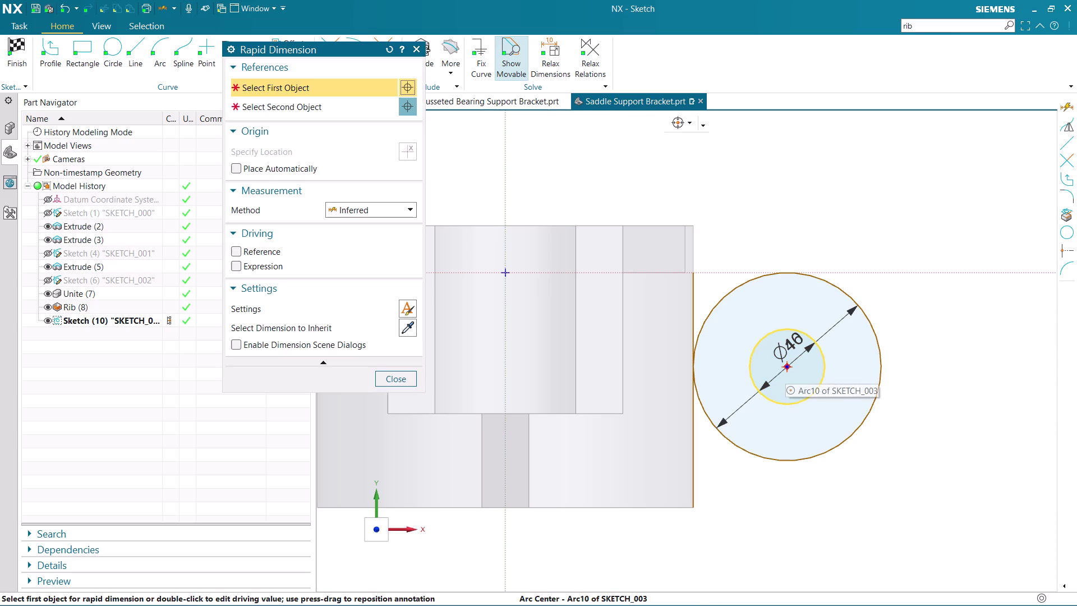
click(788, 369)
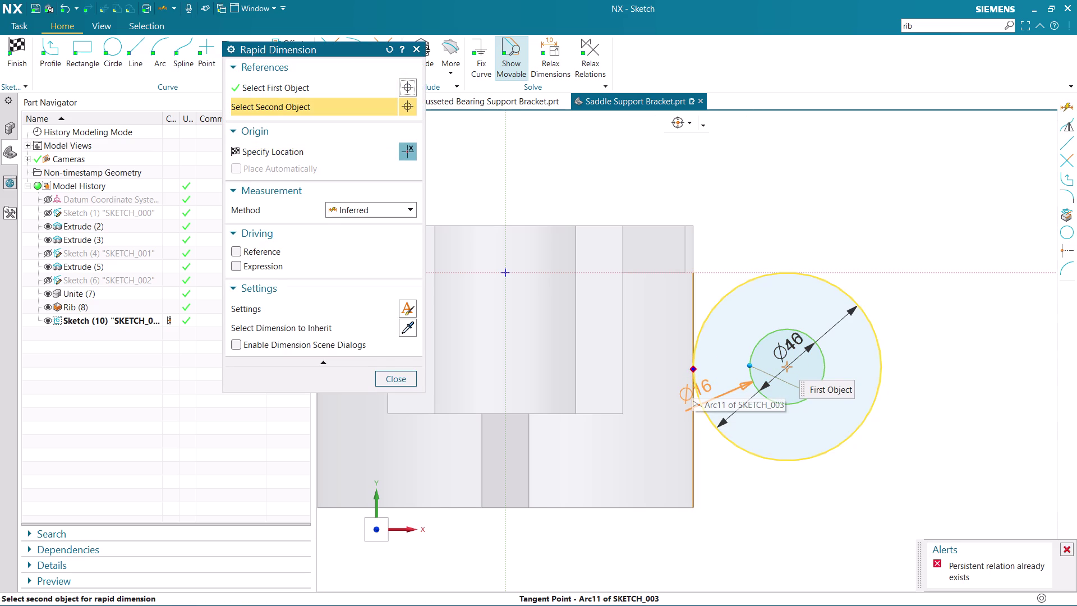
click(693, 386)
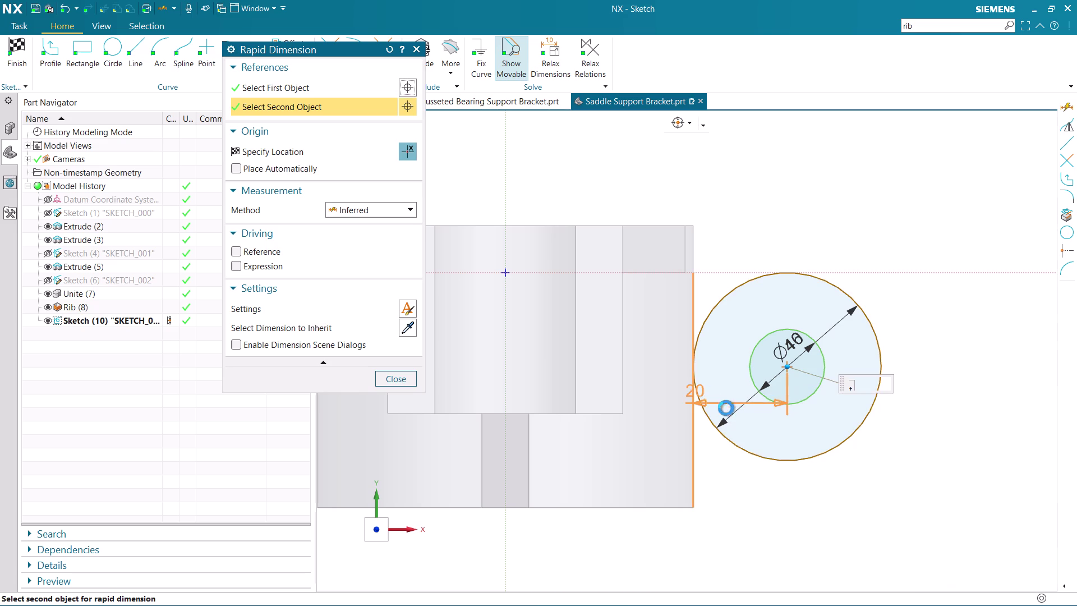
click(759, 498)
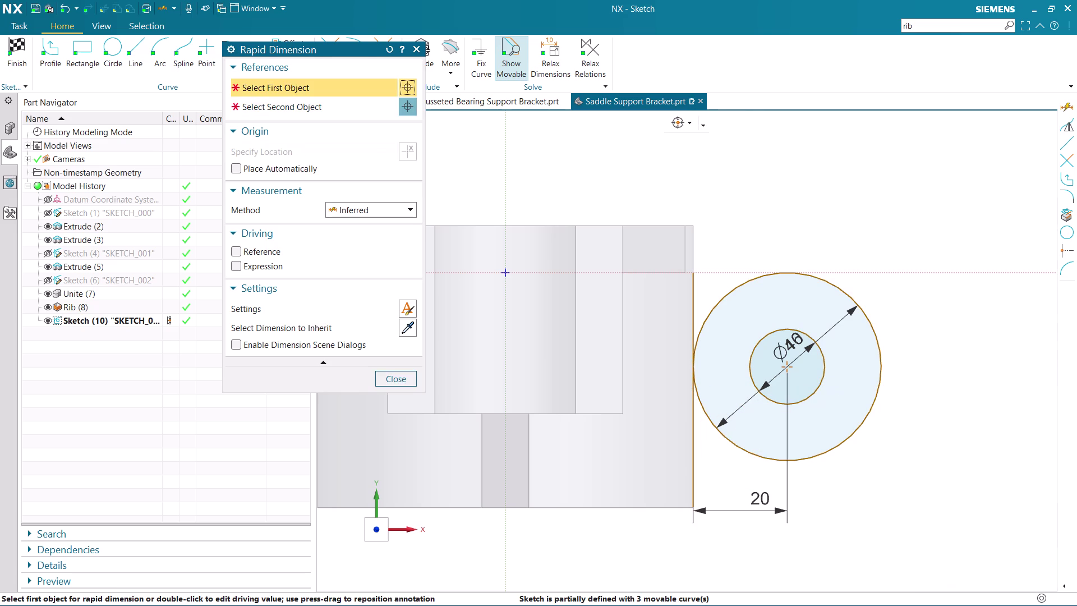
key(Escape)
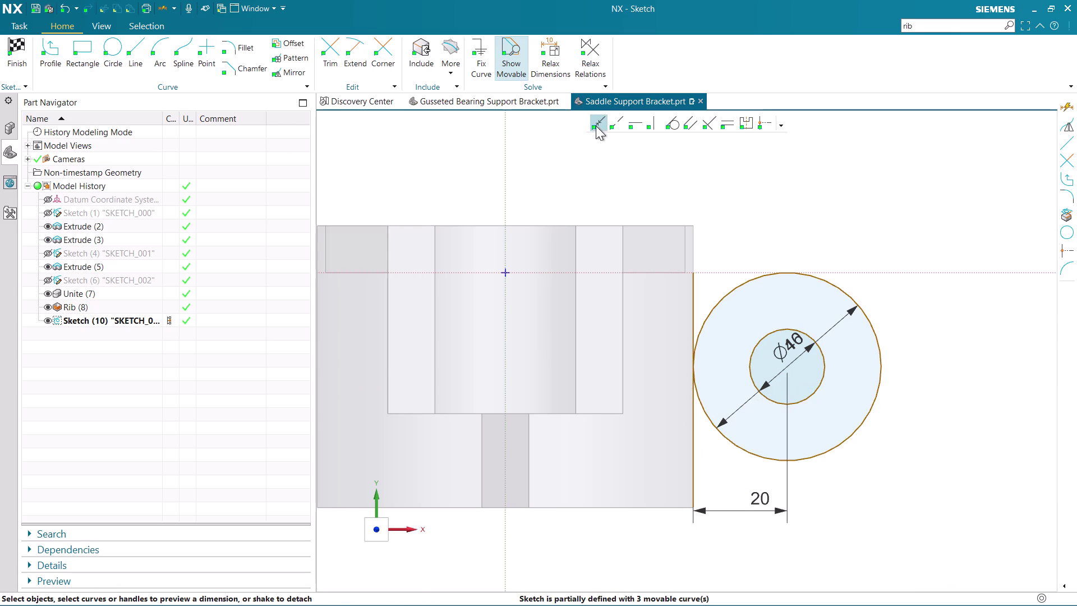
click(596, 126)
click(787, 364)
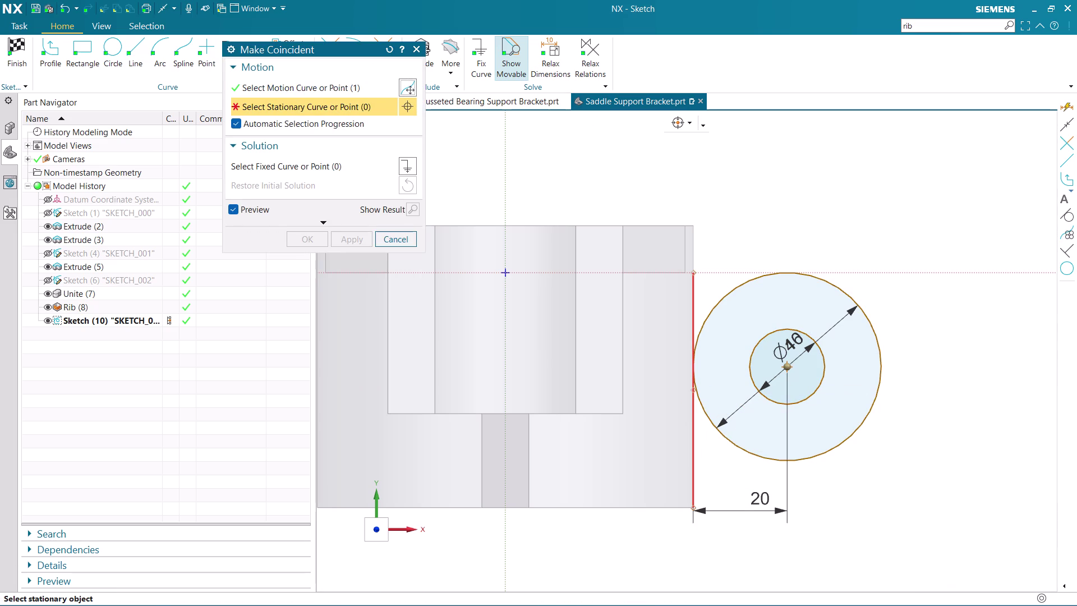
click(694, 389)
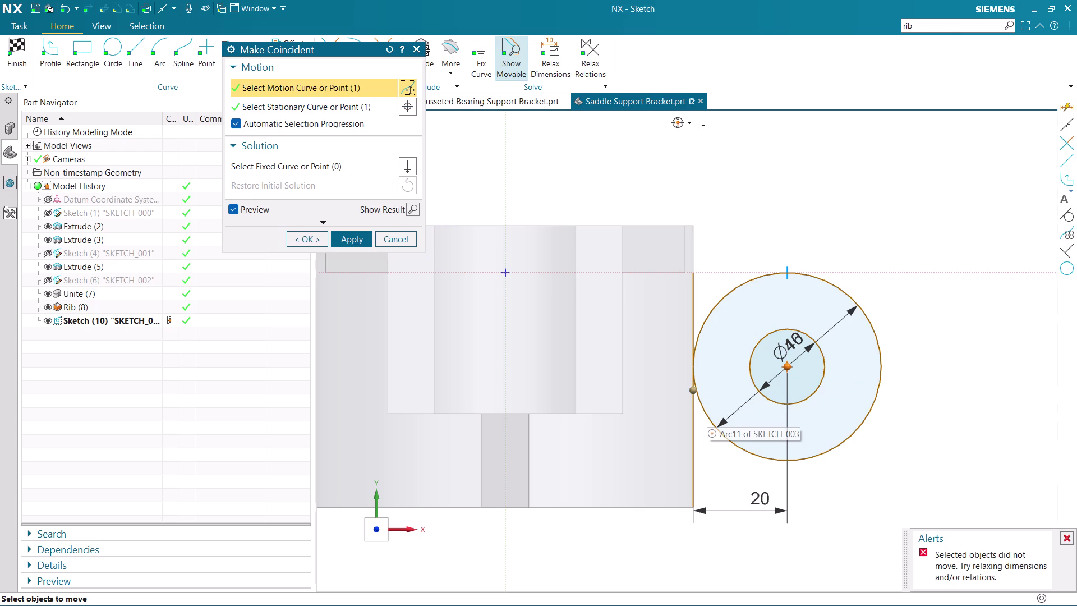
click(358, 238)
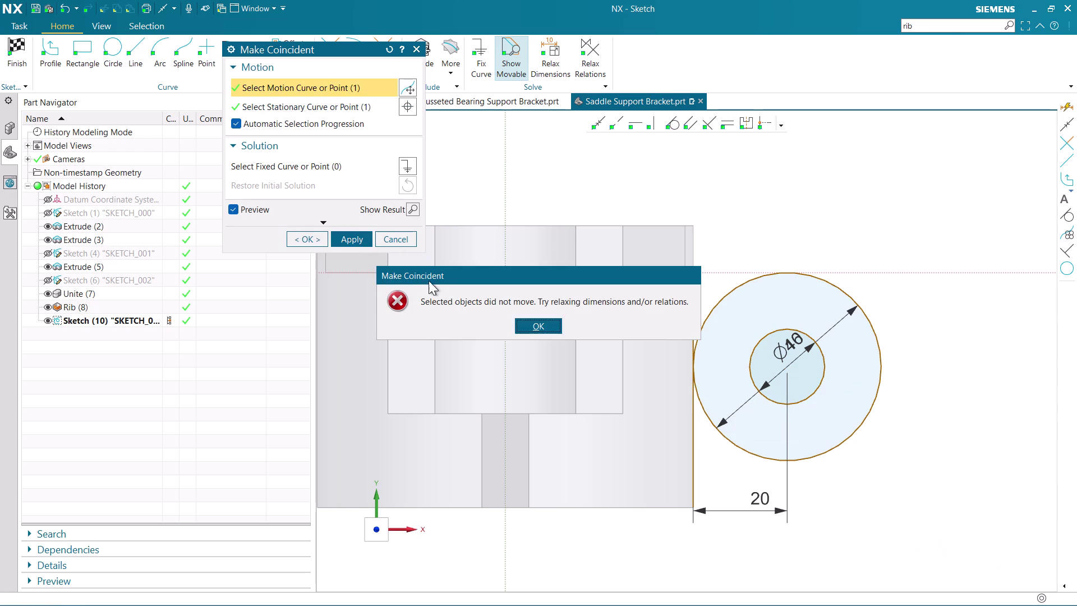
click(531, 328)
key(Escape)
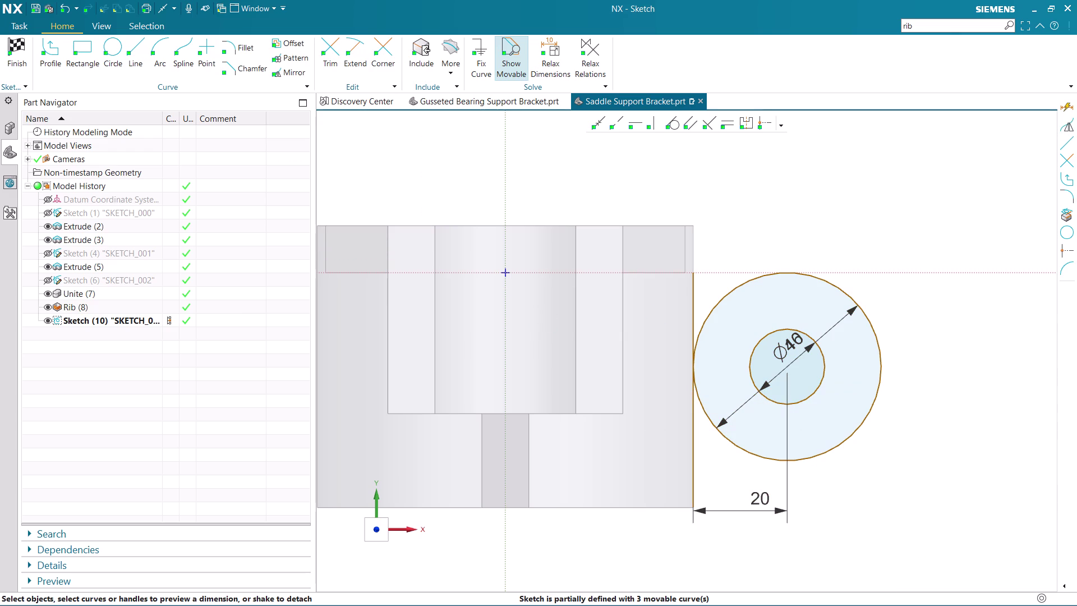
click(759, 120)
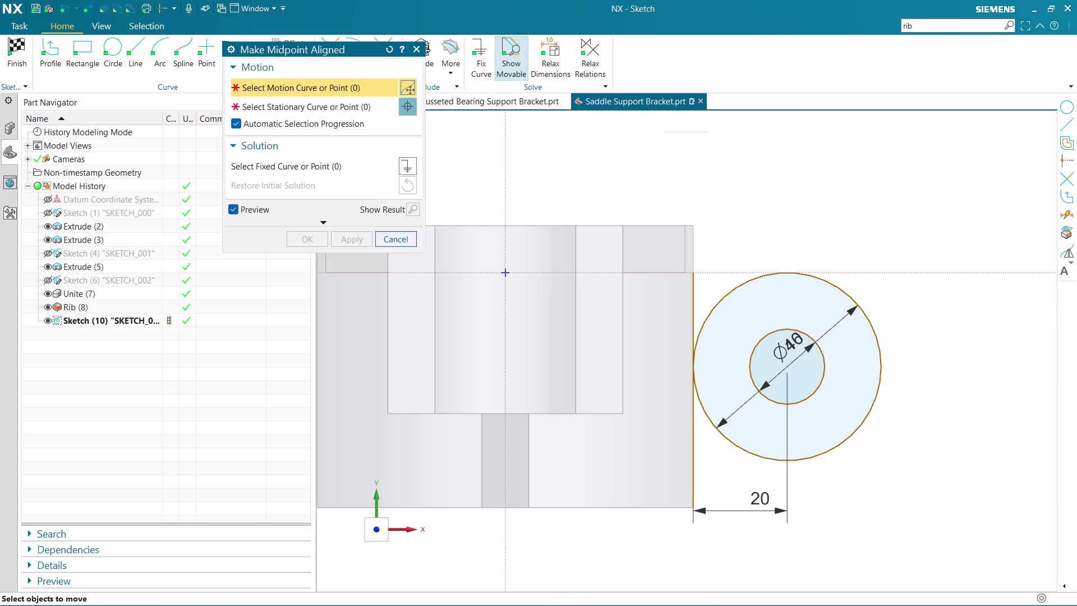
click(786, 365)
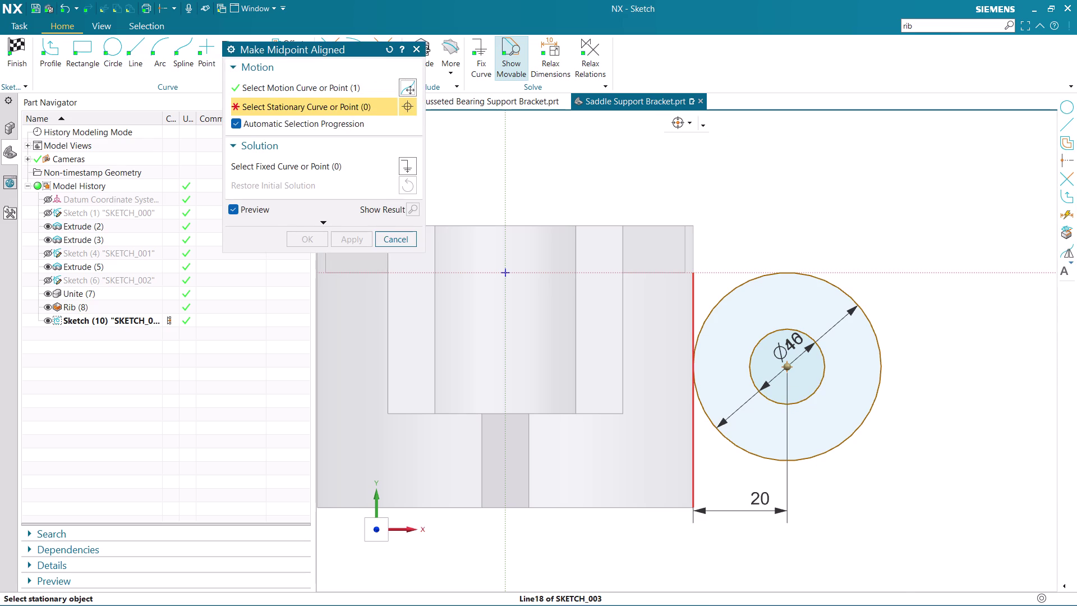
click(694, 404)
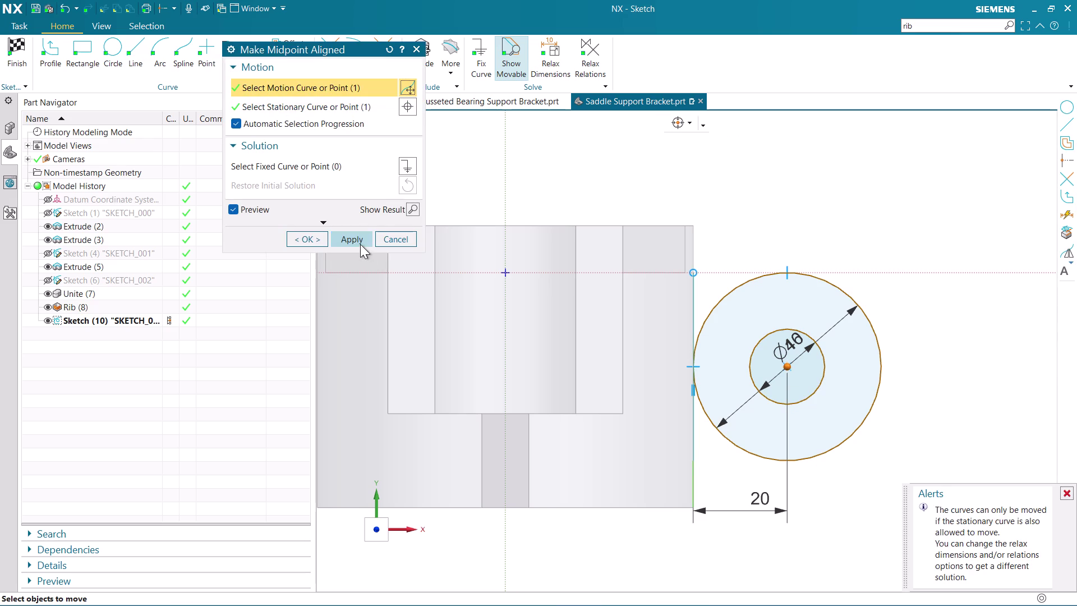
click(360, 244)
key(Escape)
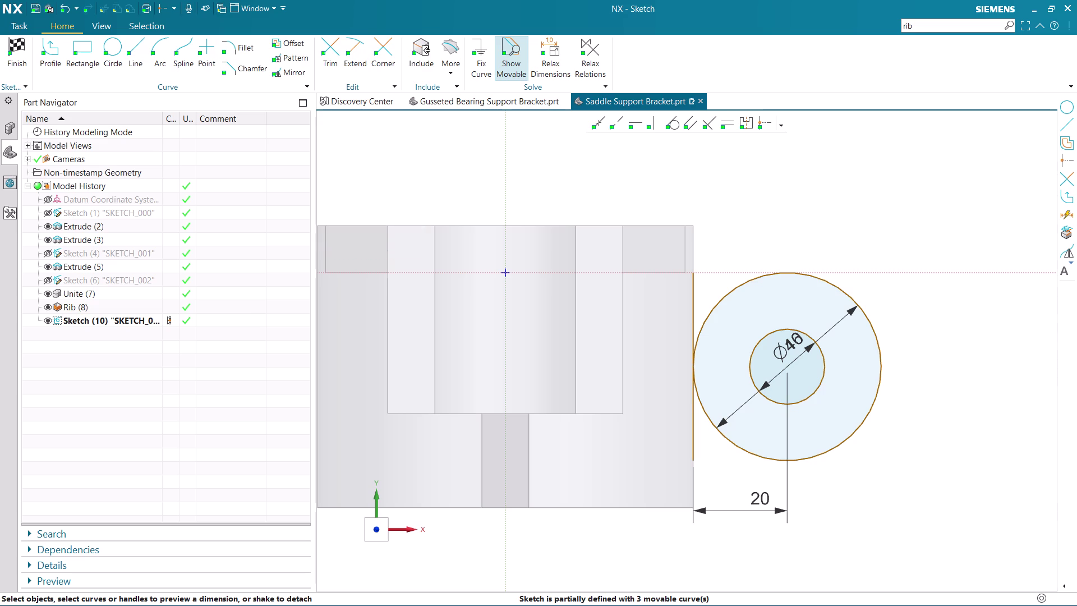
key(Escape)
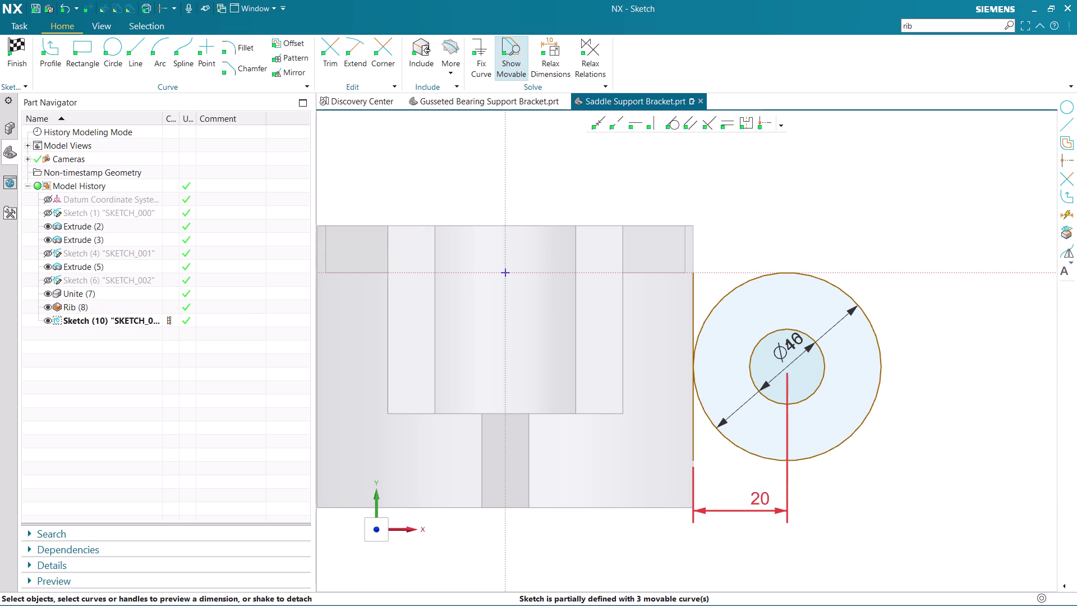
Undo the 20 dimension and delete the outer lug circle.
scroll(down, 3)
scroll(up, 3)
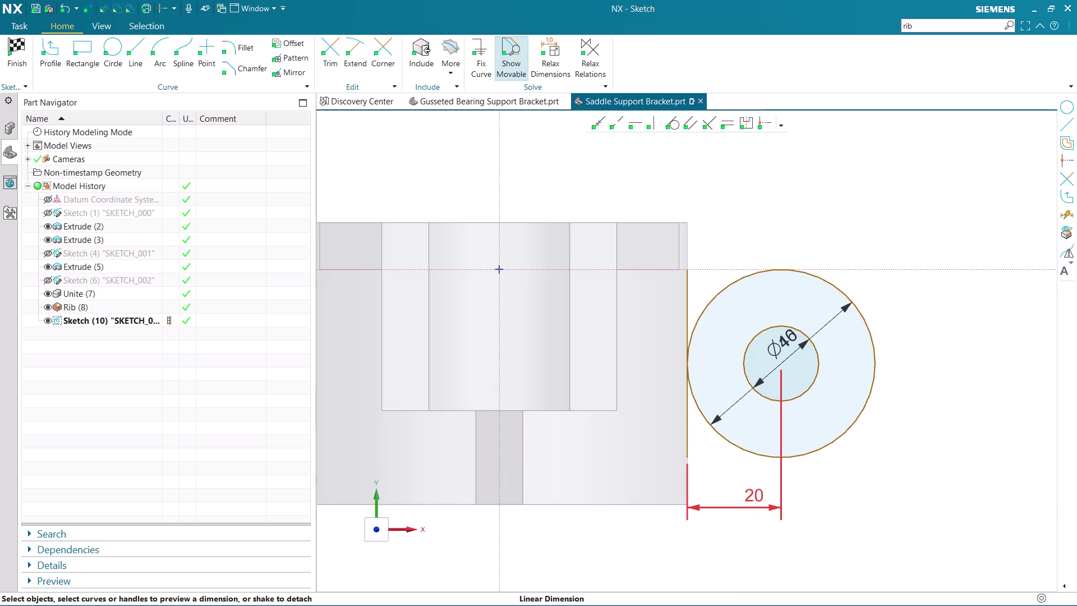
key(ctrl+z)
key(ctrl+z)
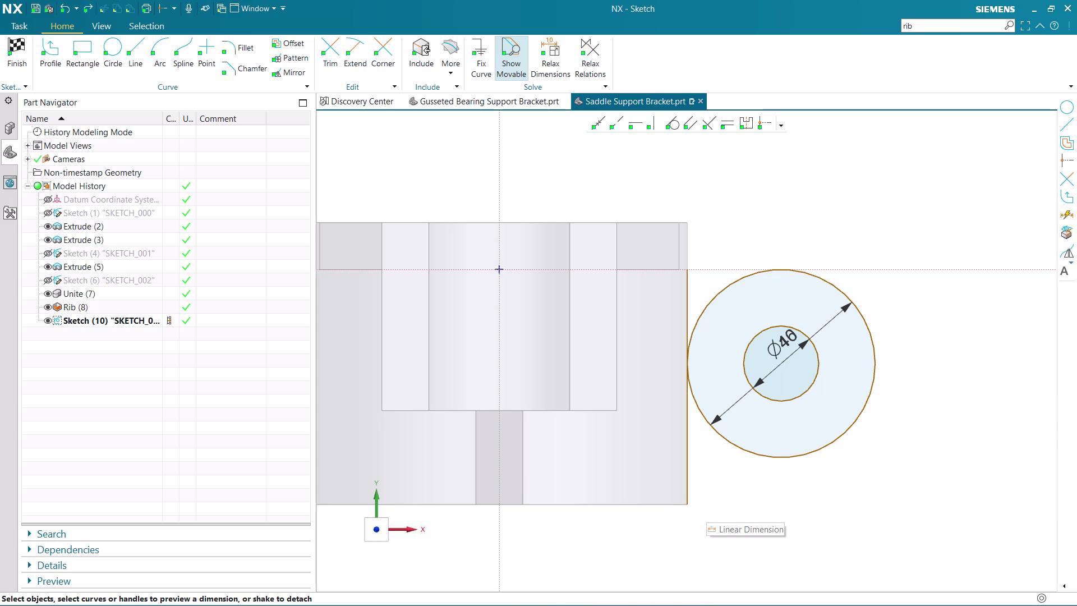
click(783, 453)
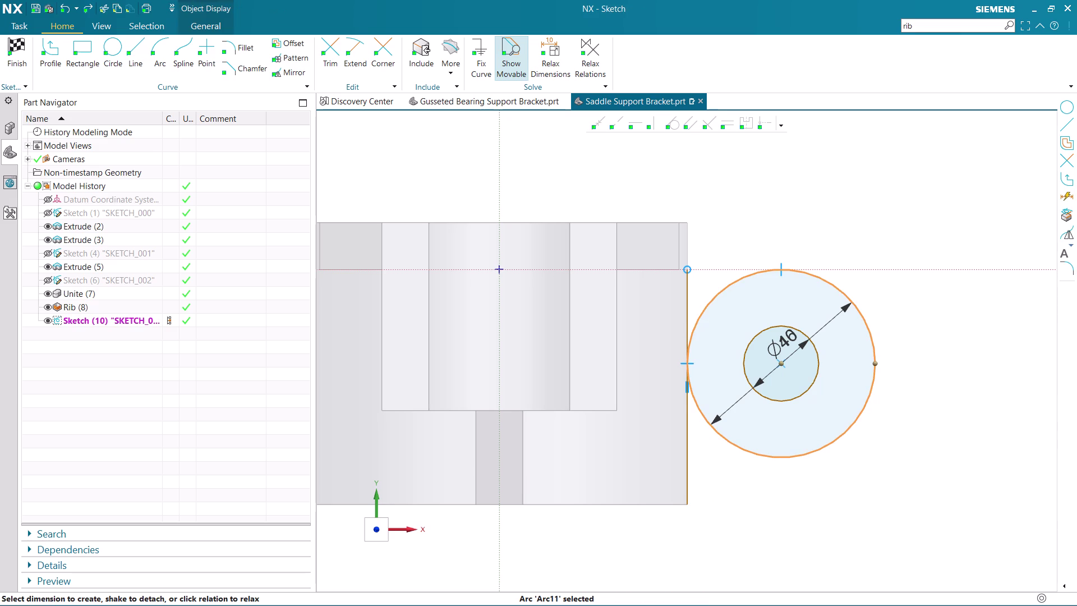
key(Delete)
click(795, 401)
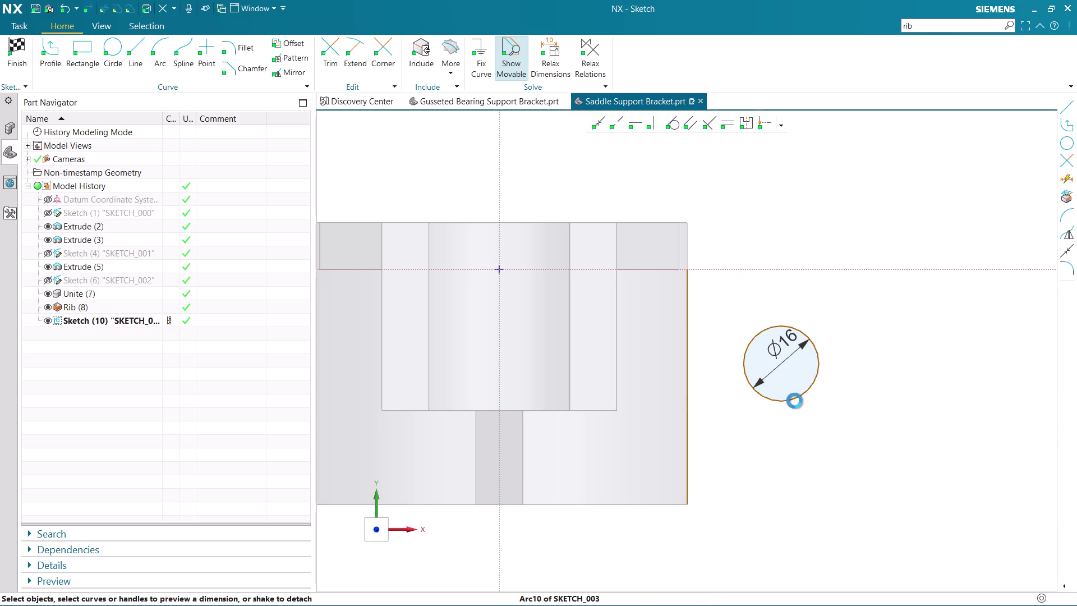
click(852, 433)
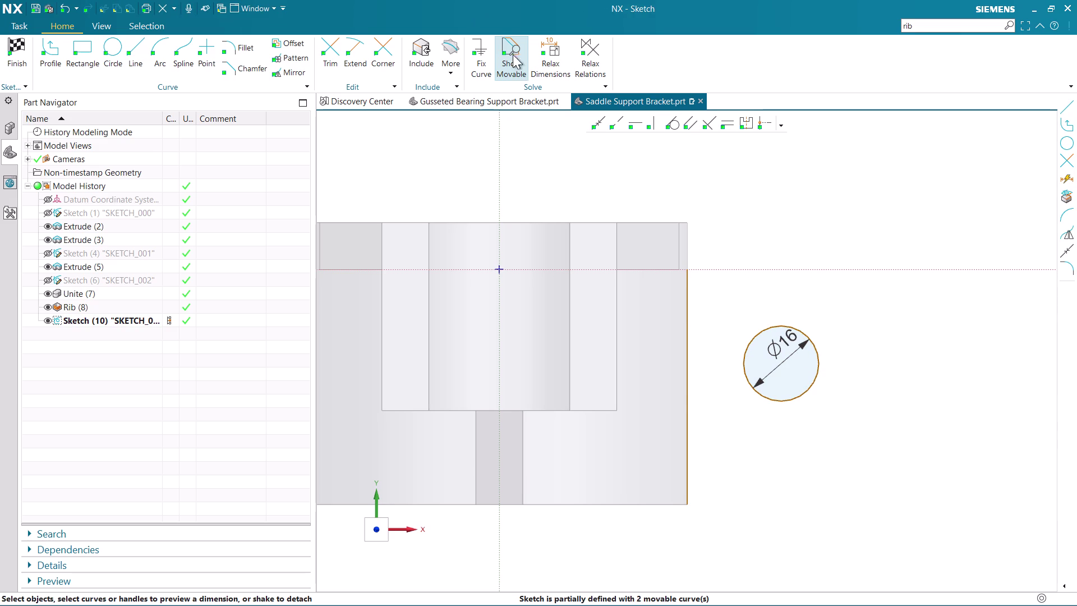
click(599, 122)
key(Escape)
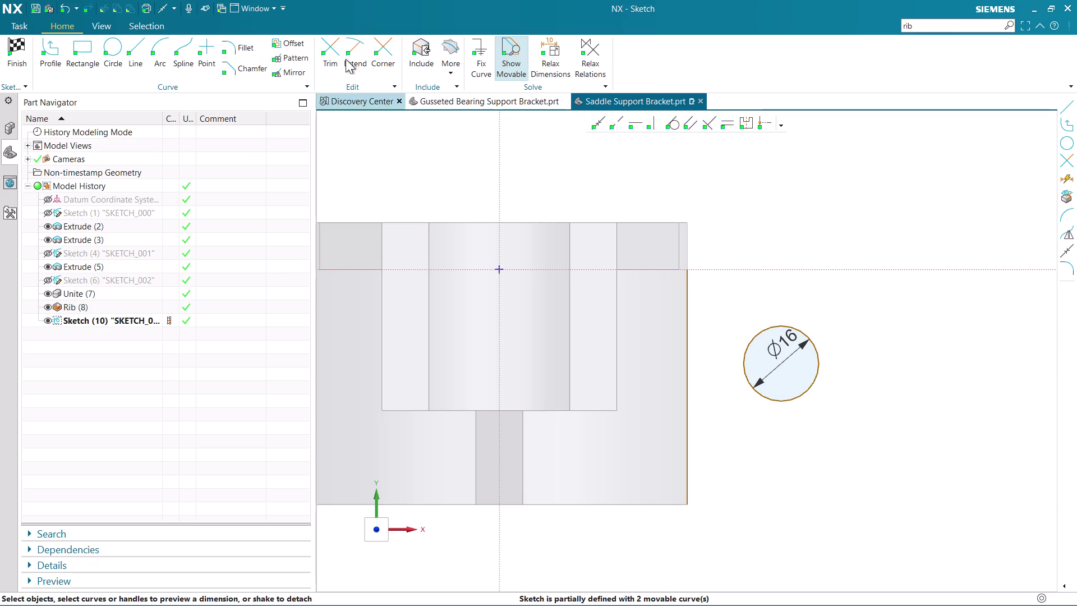
Dimension the Ø16 circle centre 20 mm from the vertical edge line.
key(d)
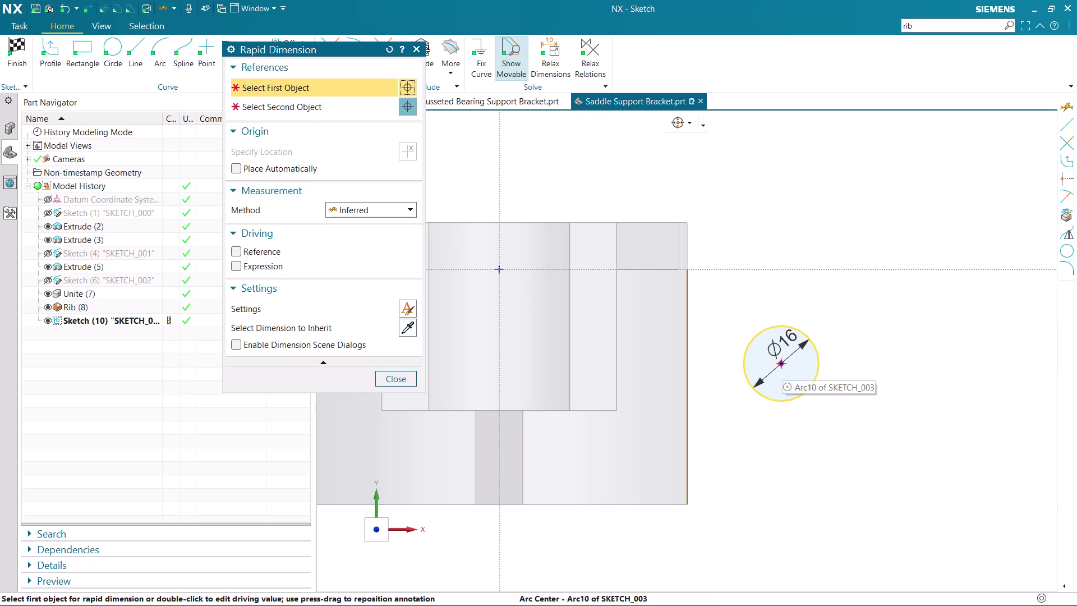
drag(781, 366, 780, 358)
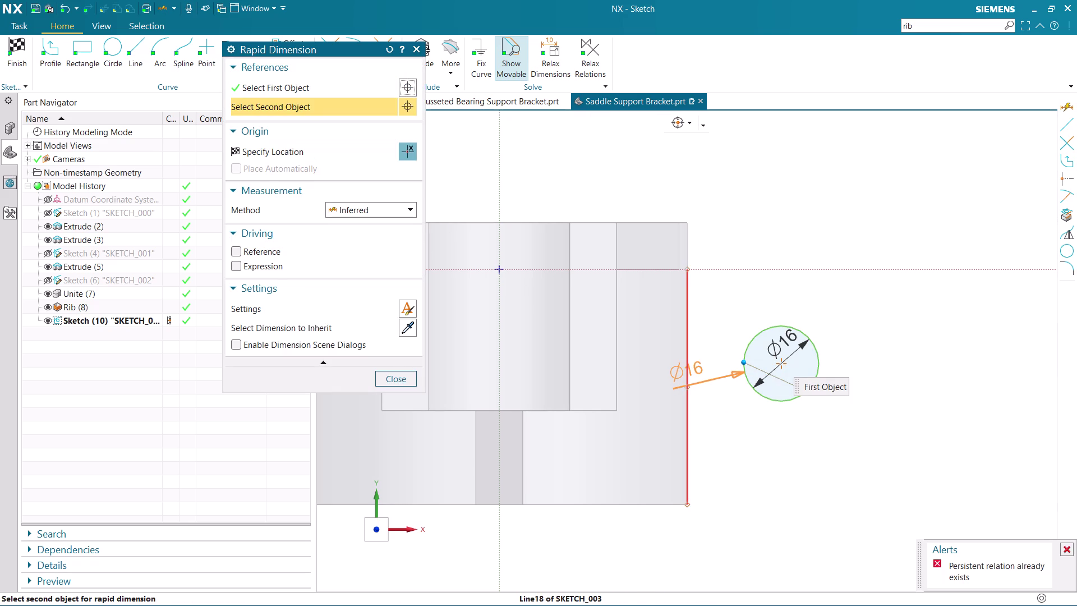
click(689, 385)
click(748, 474)
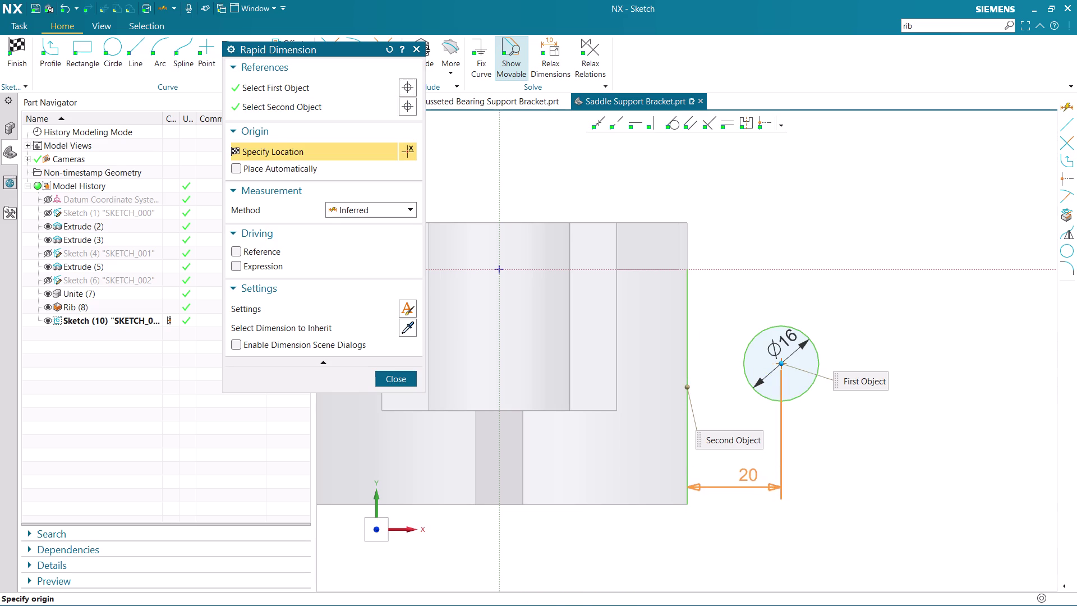
key(Escape)
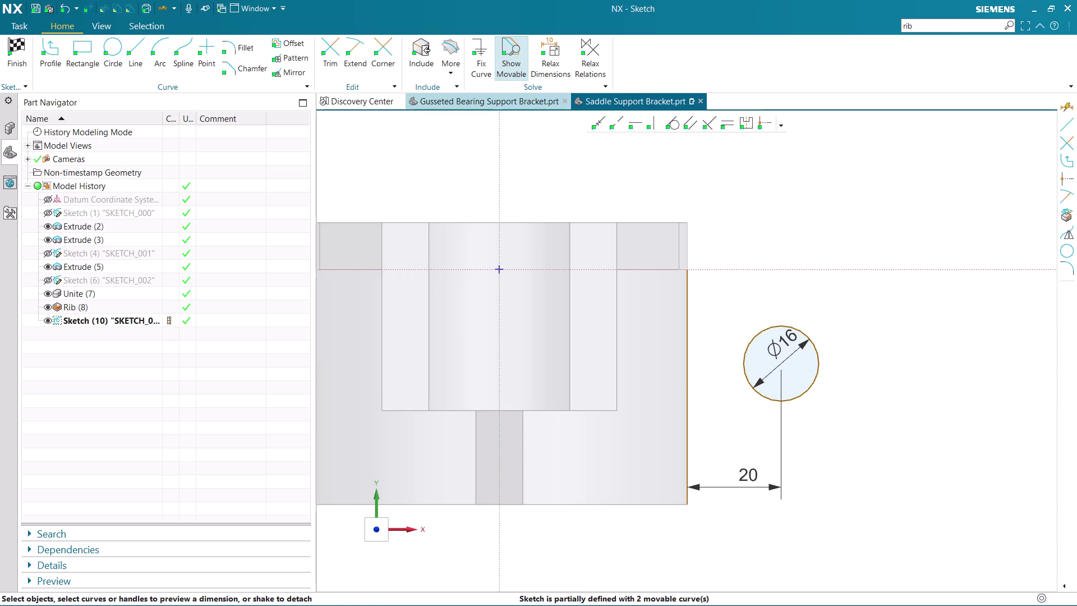
click(598, 124)
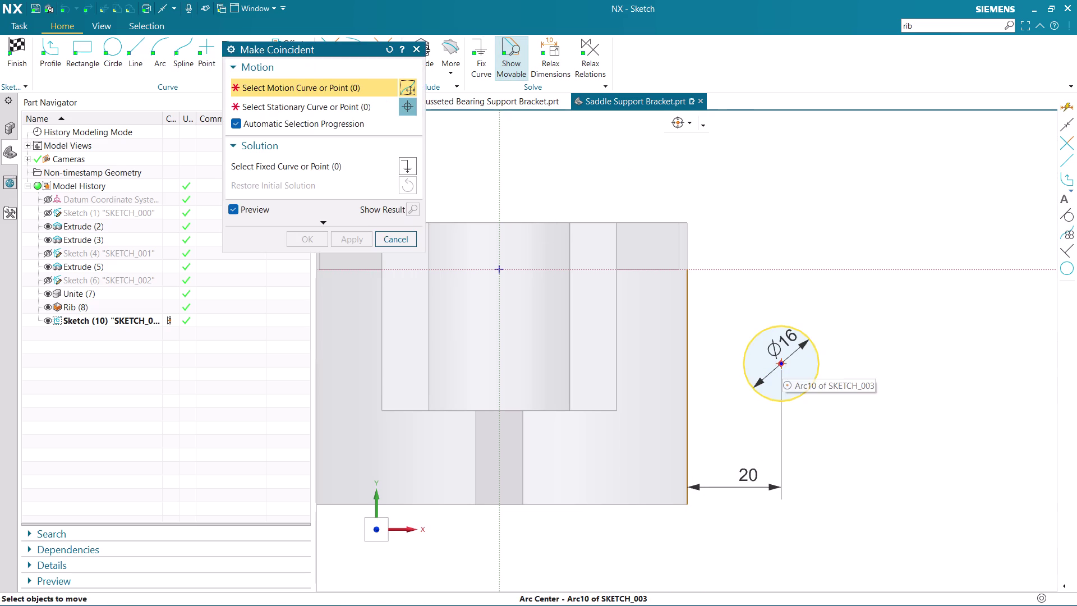
Attempt a coincident constraint between circle centre and edge line, then dismiss the error.
click(781, 364)
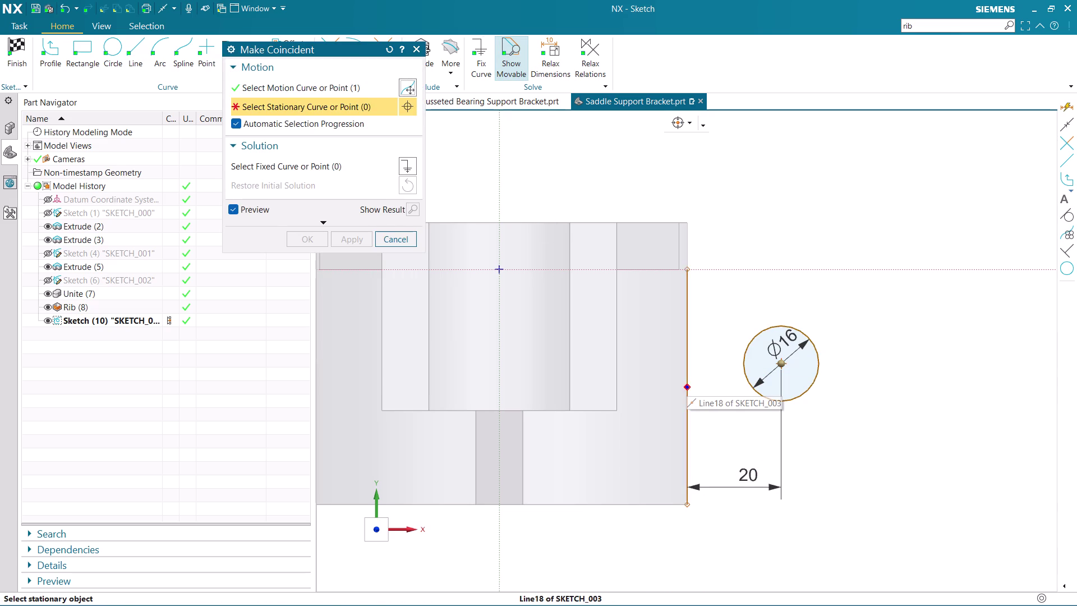
click(686, 387)
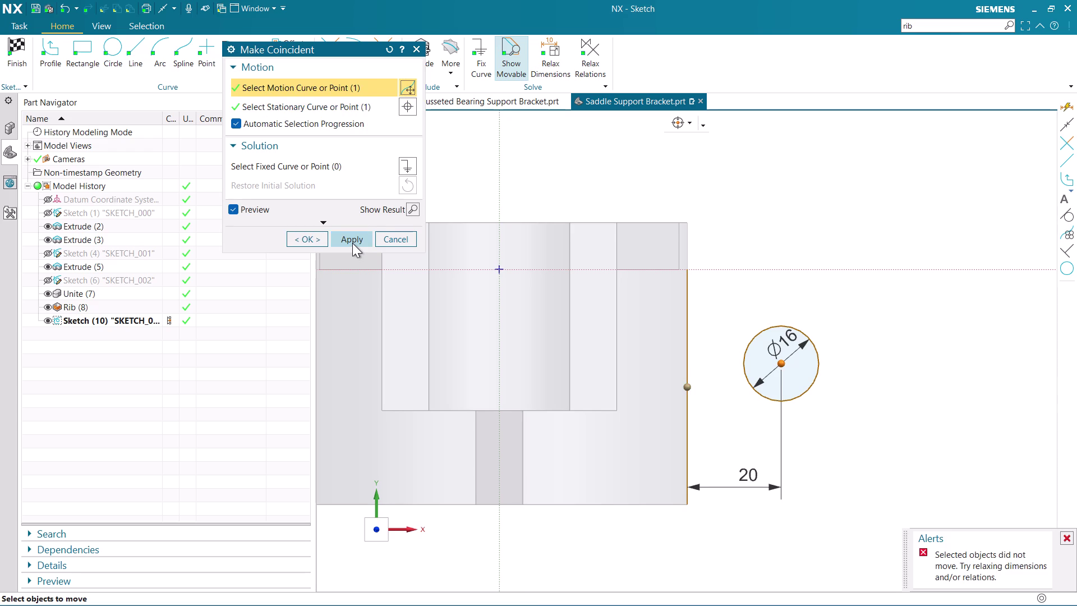
click(353, 243)
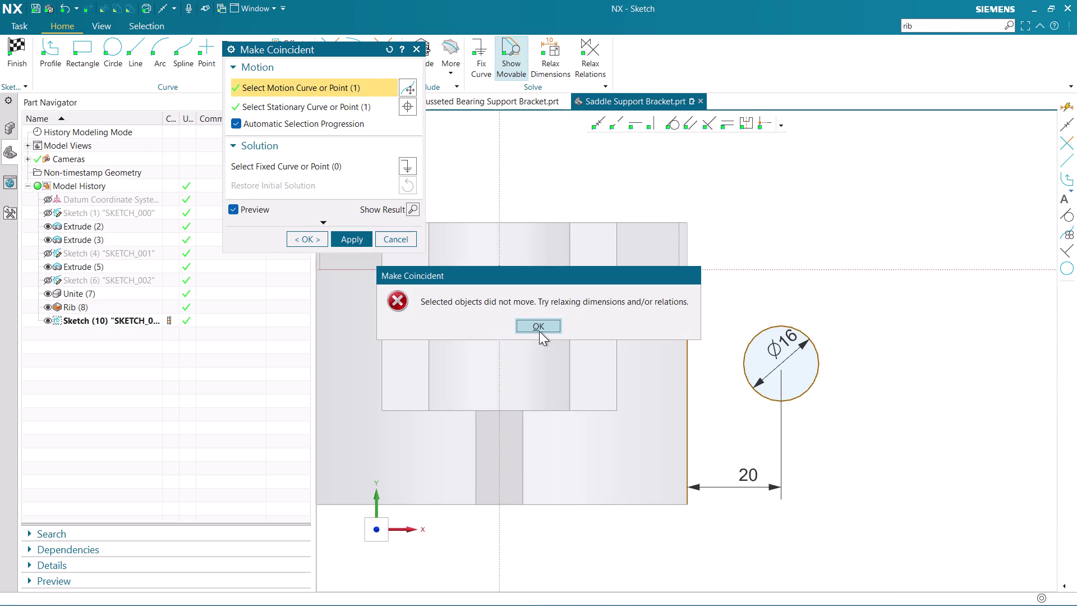
click(540, 330)
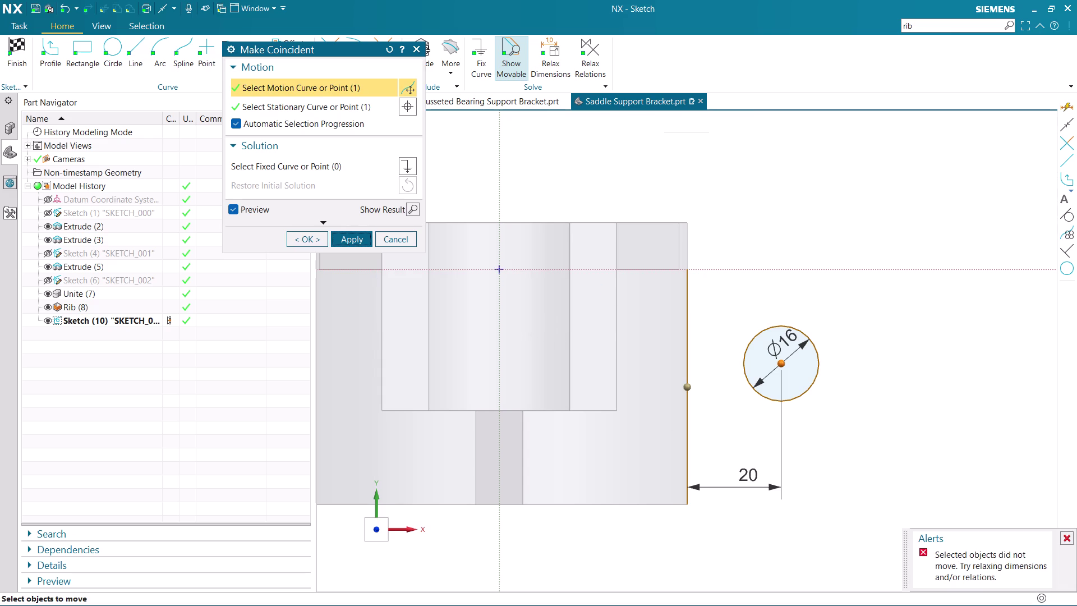
click(405, 242)
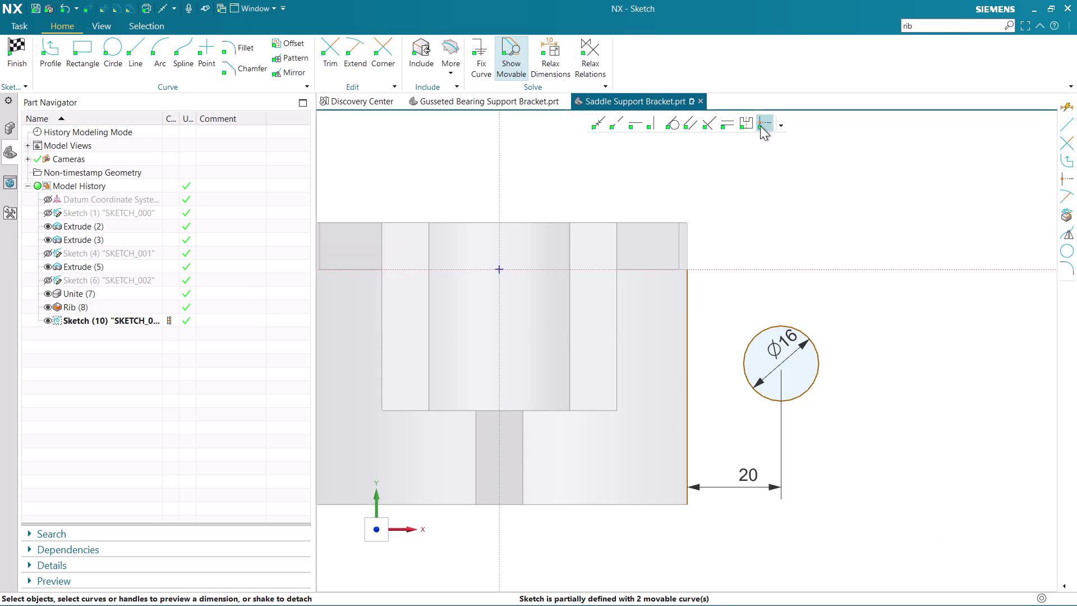
Midpoint-align the Ø16 circle centre with the vertical edge line.
click(760, 126)
click(781, 364)
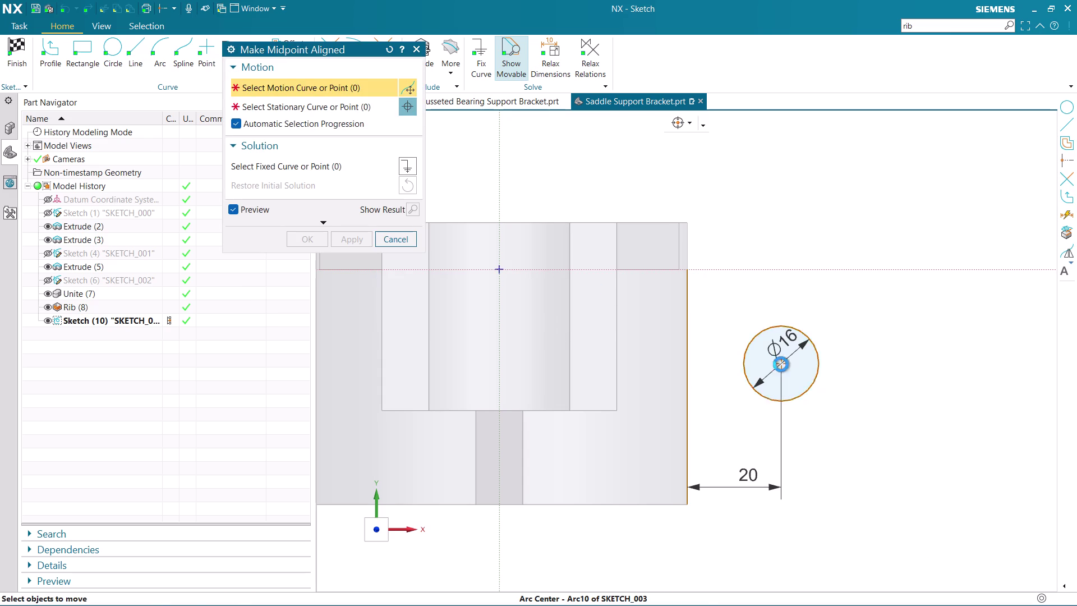
click(687, 380)
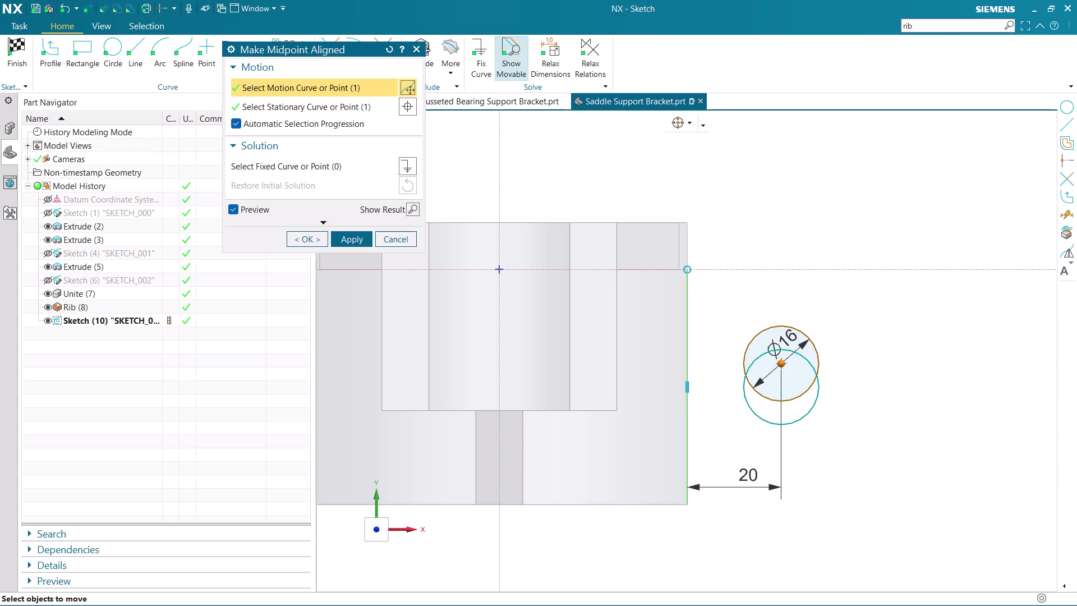
click(355, 236)
key(Escape)
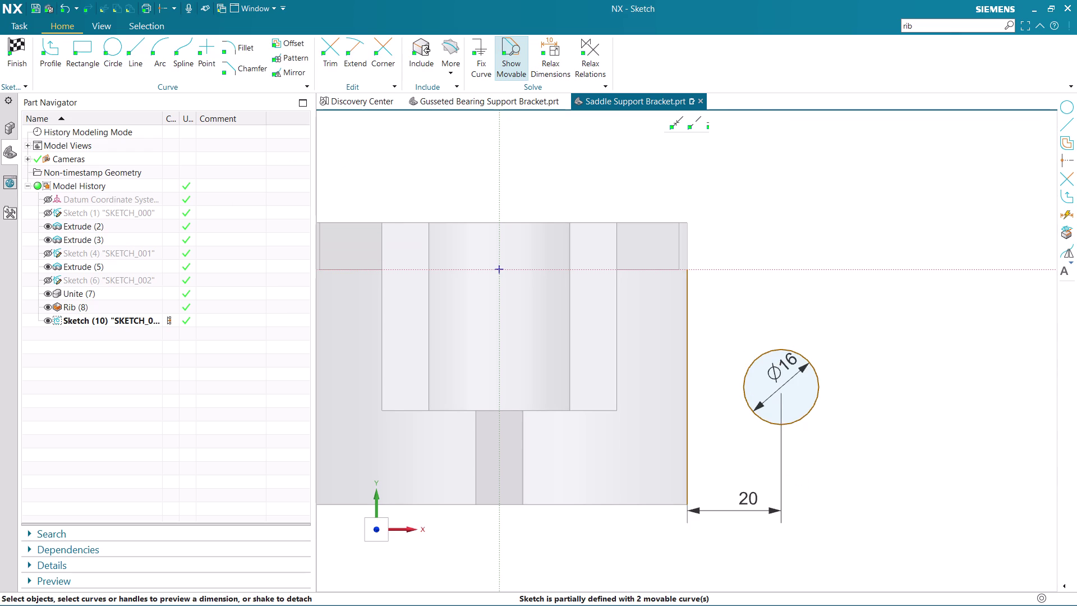
key(Escape)
scroll(up, 3)
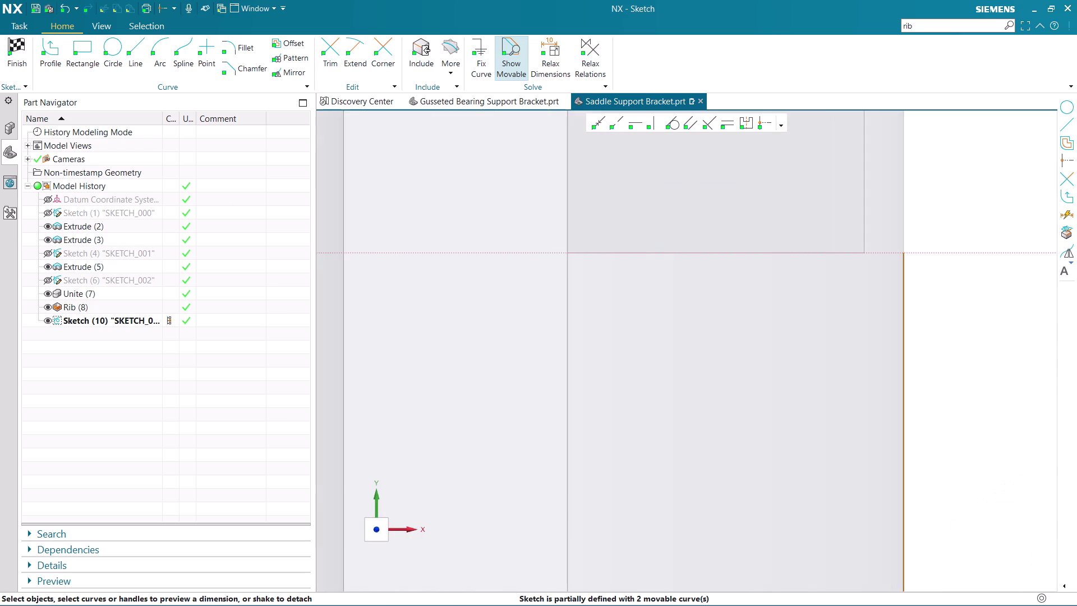
scroll(up, 3)
scroll(down, 3)
scroll(up, 3)
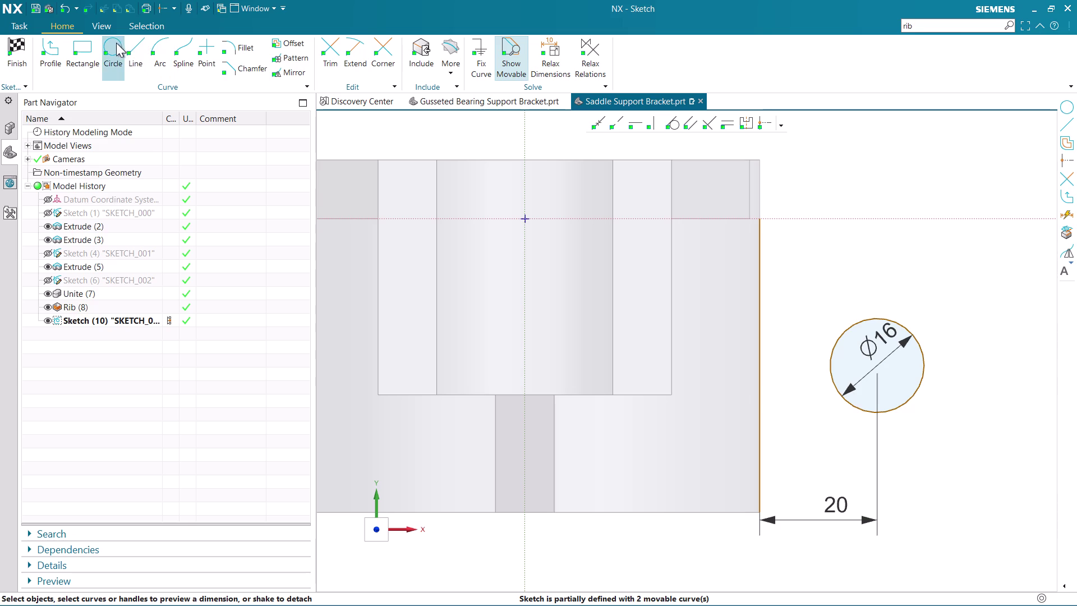
Draw a large circle concentric with the Ø16 circle, entering diameter 40.
click(114, 44)
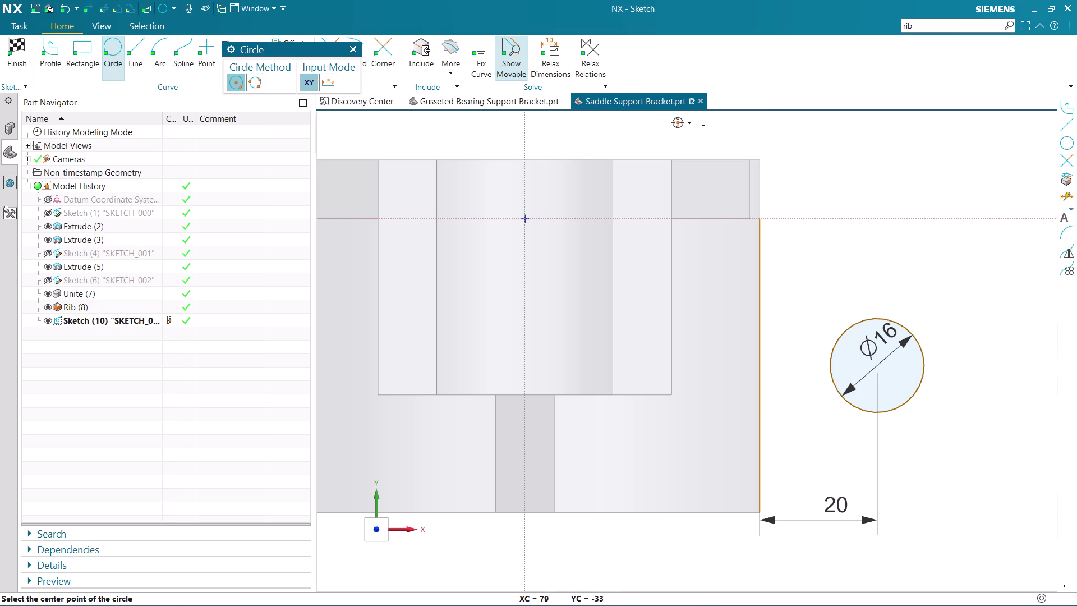
click(876, 368)
text(40)
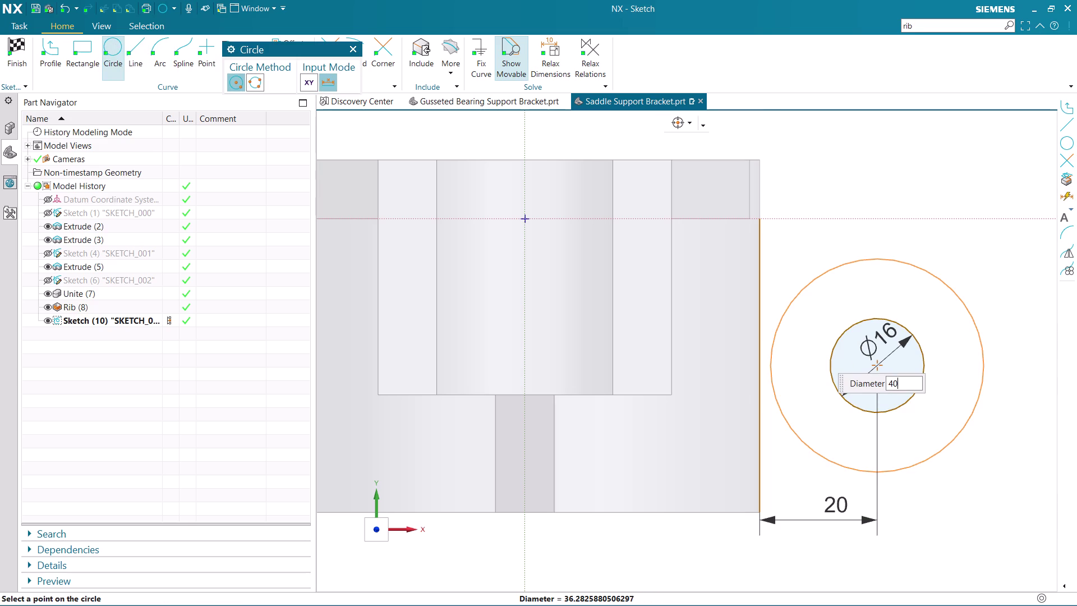
key(Return)
key(Escape)
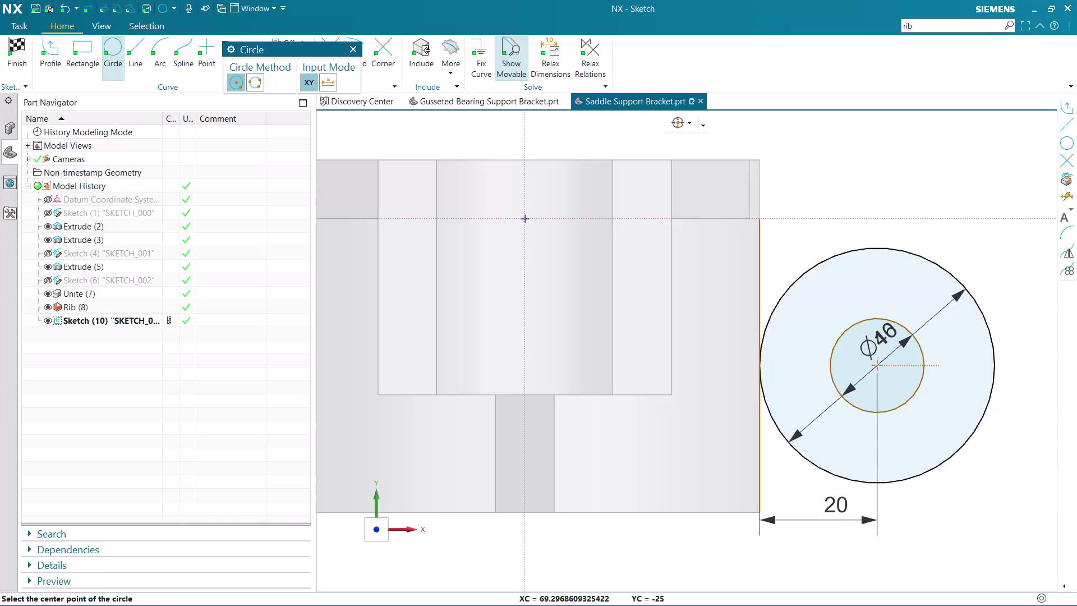
key(Escape)
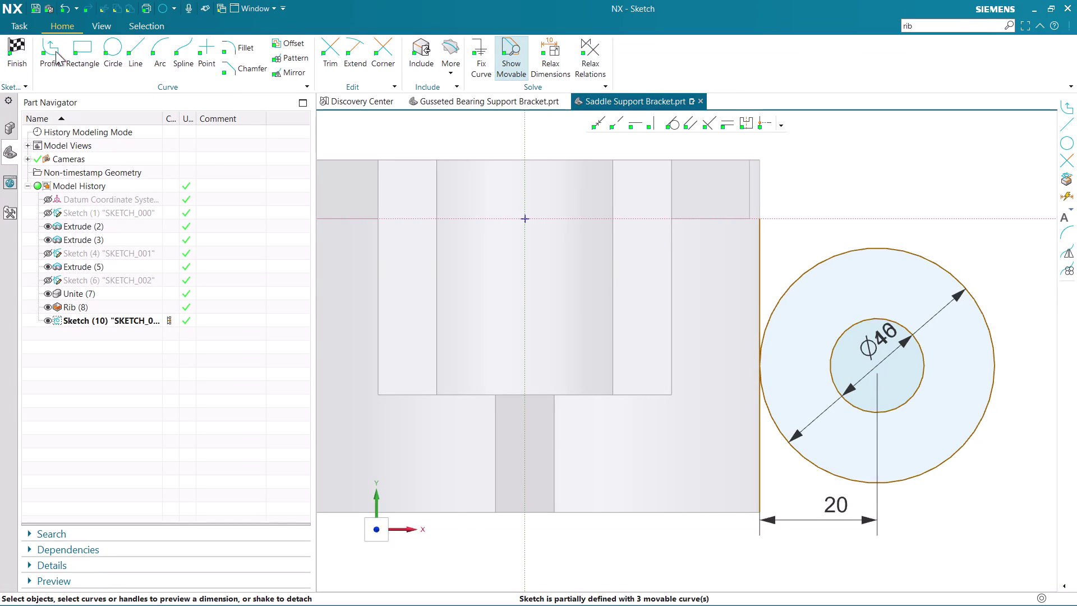
click(132, 48)
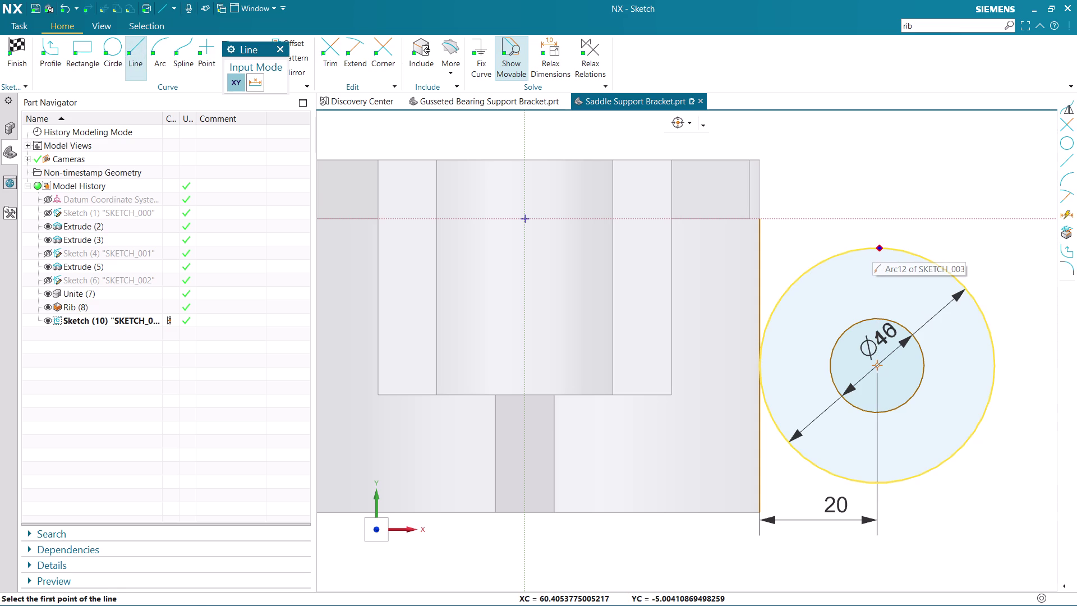
Draw a horizontal line leftward from the top of the large circle.
click(879, 246)
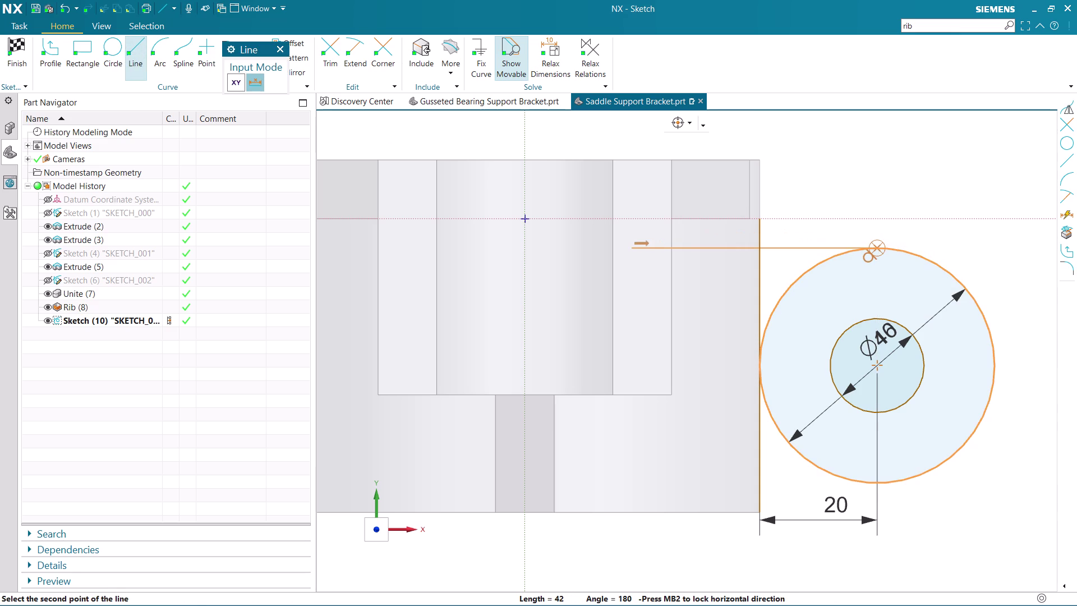
click(604, 255)
key(Escape)
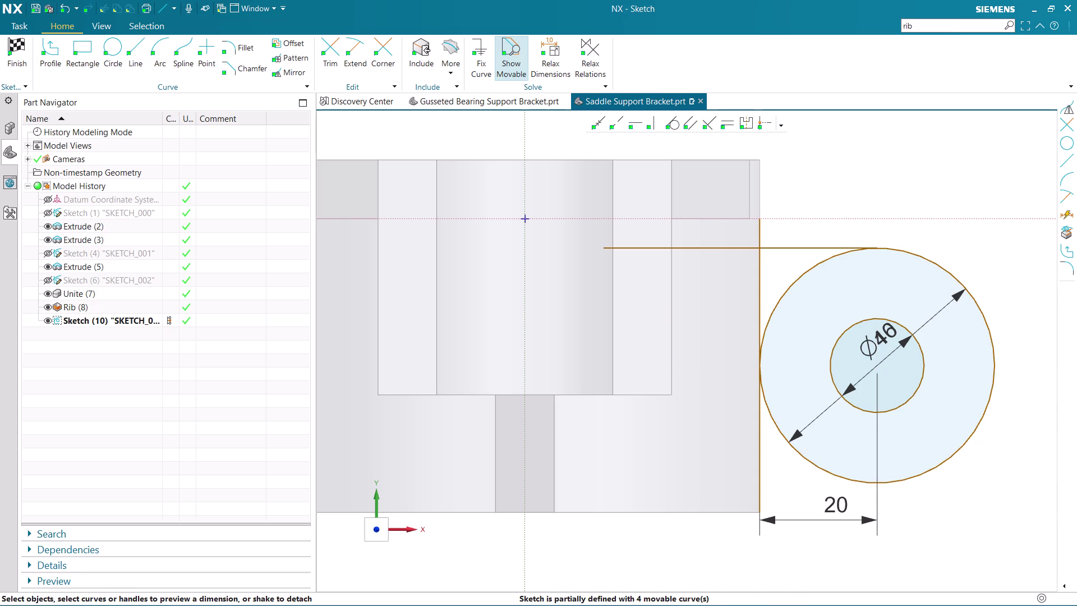
Draw a horizontal line through the circle centre and convert it to a reference centreline.
click(51, 54)
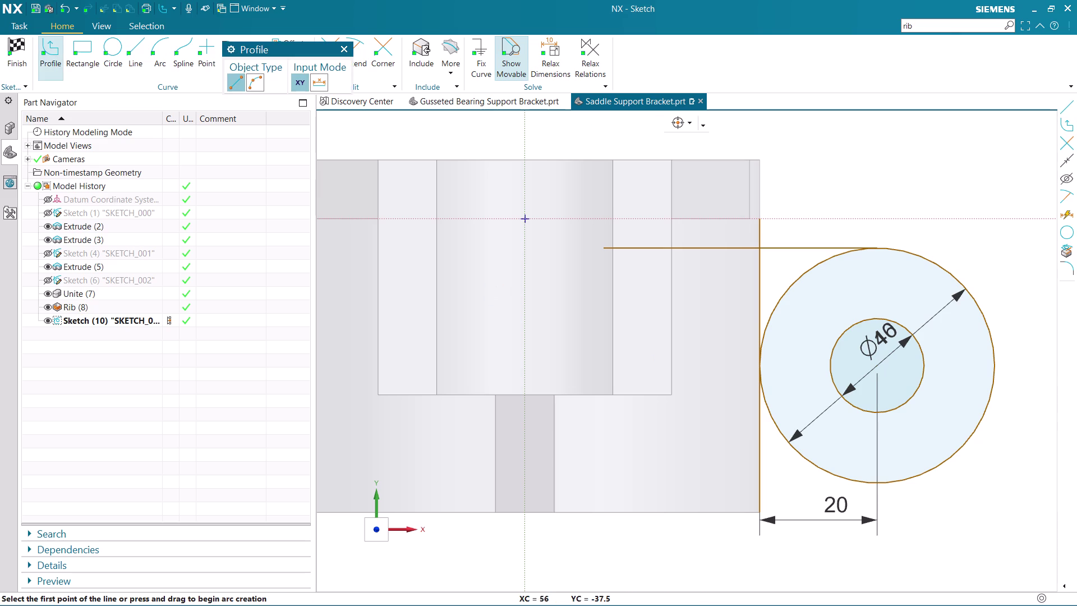
click(628, 365)
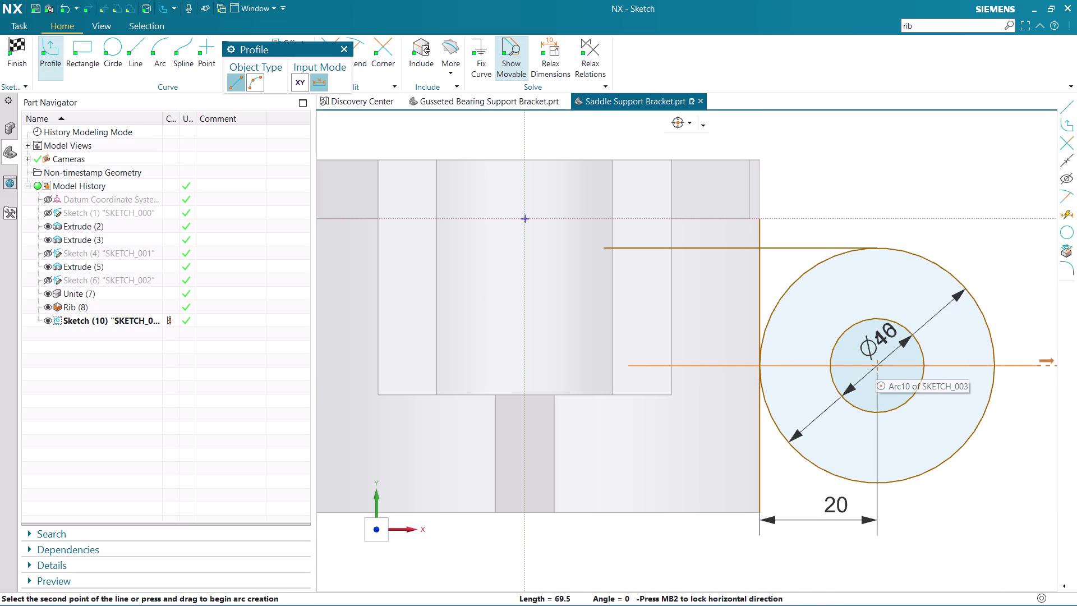
click(1037, 366)
key(Escape)
right_click(722, 365)
key(Escape)
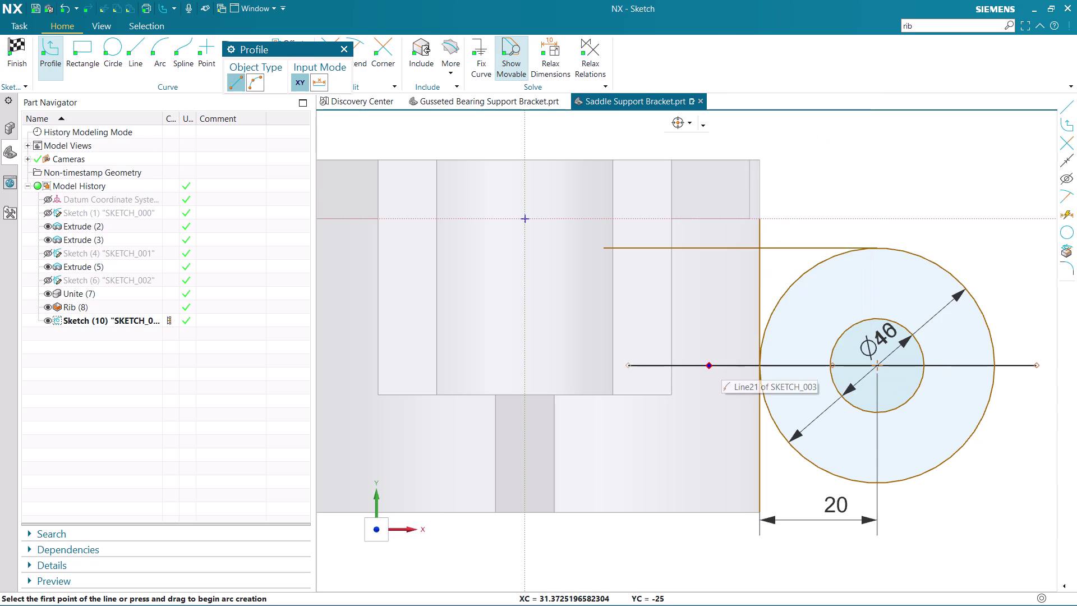
right_click(710, 366)
key(Escape)
key(Escape)
right_click(710, 365)
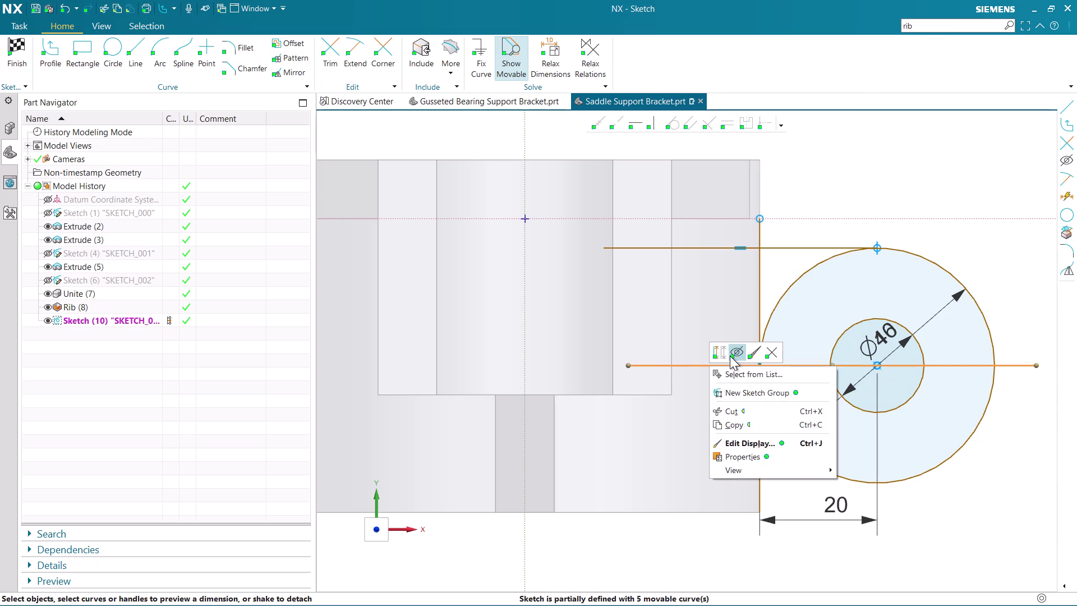
click(718, 354)
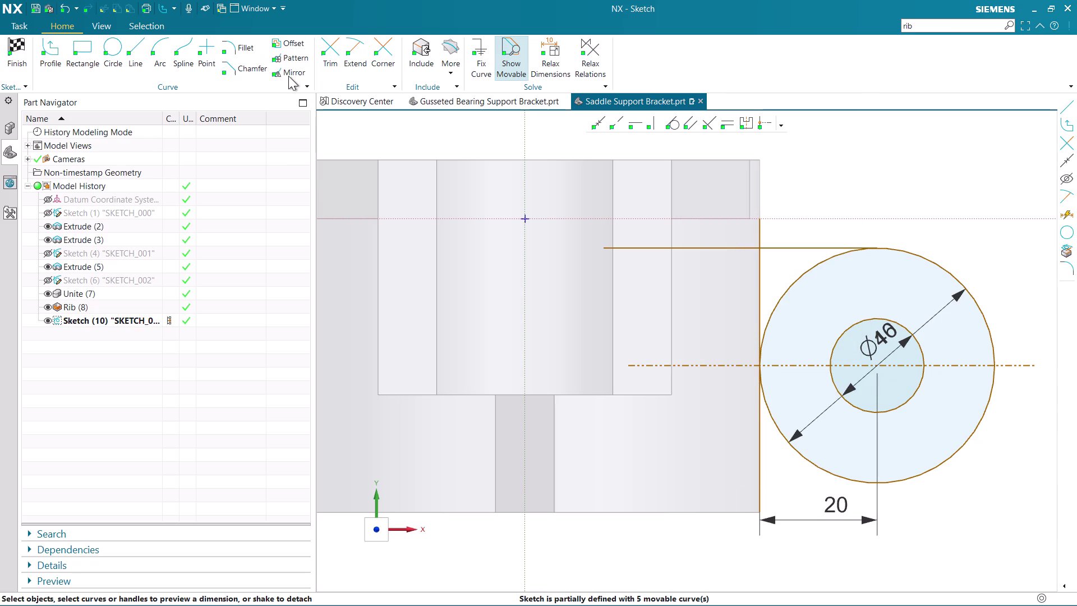
Mirror the top tangent line across the horizontal centreline to the bottom of the circle.
click(288, 76)
click(695, 249)
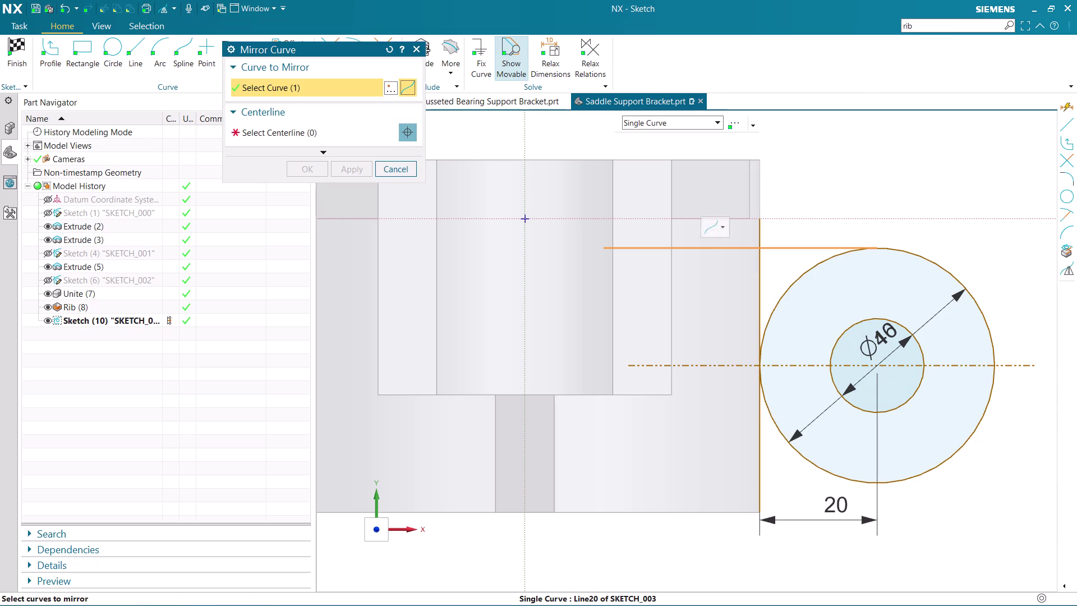
click(304, 131)
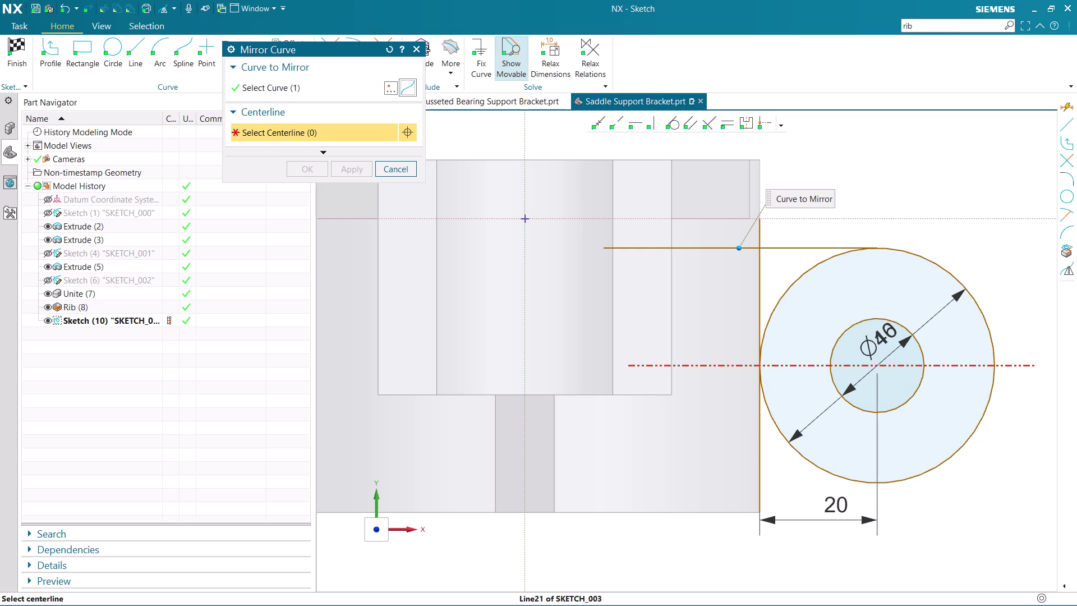
click(687, 367)
click(308, 166)
key(Escape)
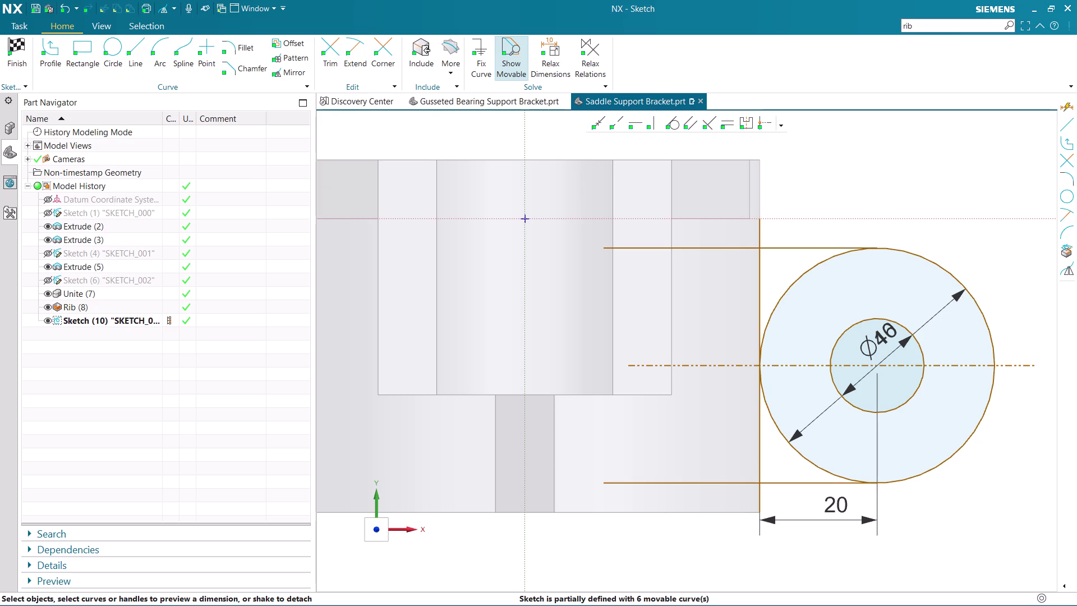
Trim the left overhangs of both tangent lines back to the vertical edge.
click(333, 50)
click(695, 249)
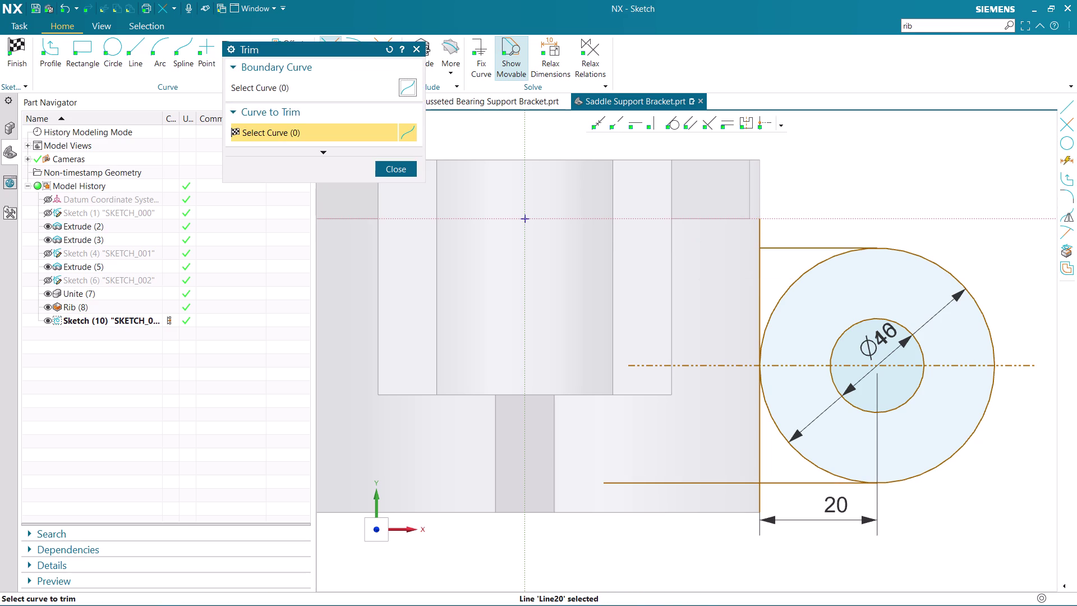
click(709, 486)
key(Escape)
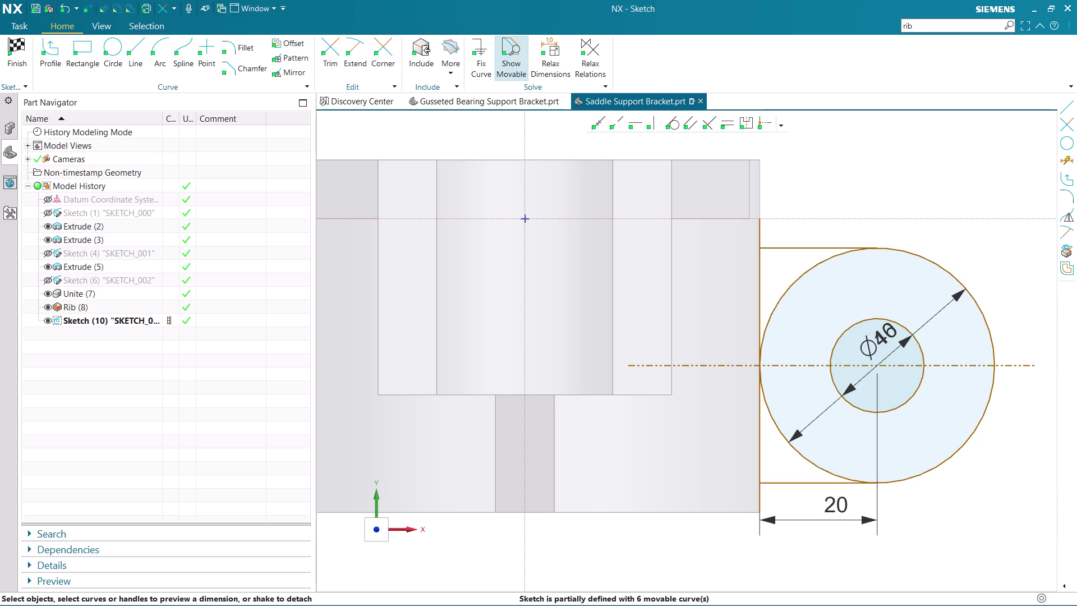
click(246, 50)
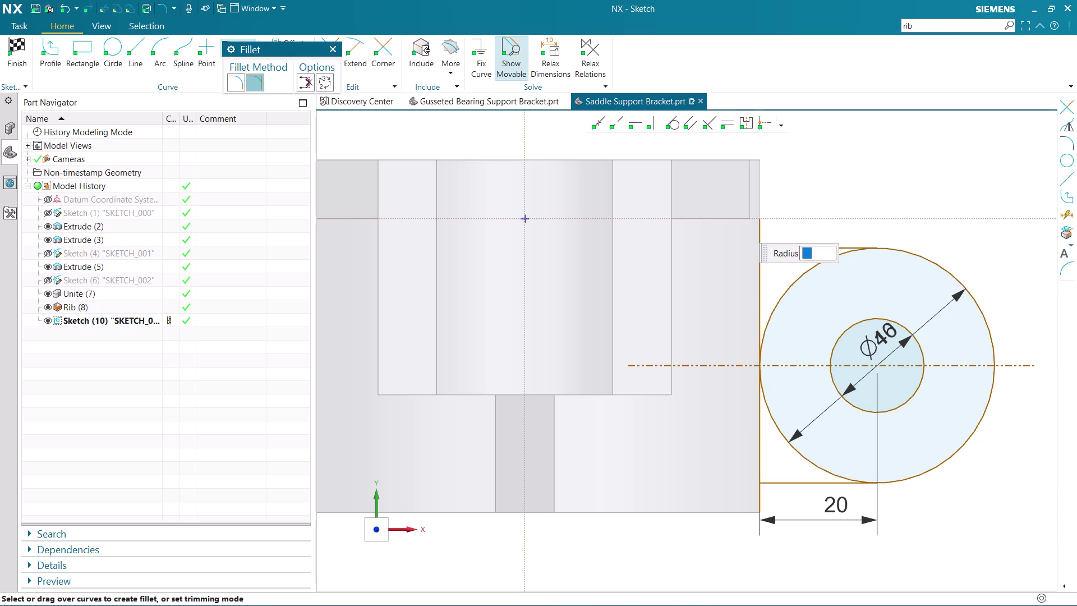
Fillet the top corner between the vertical edge and top line at radius 5.
click(787, 247)
click(760, 229)
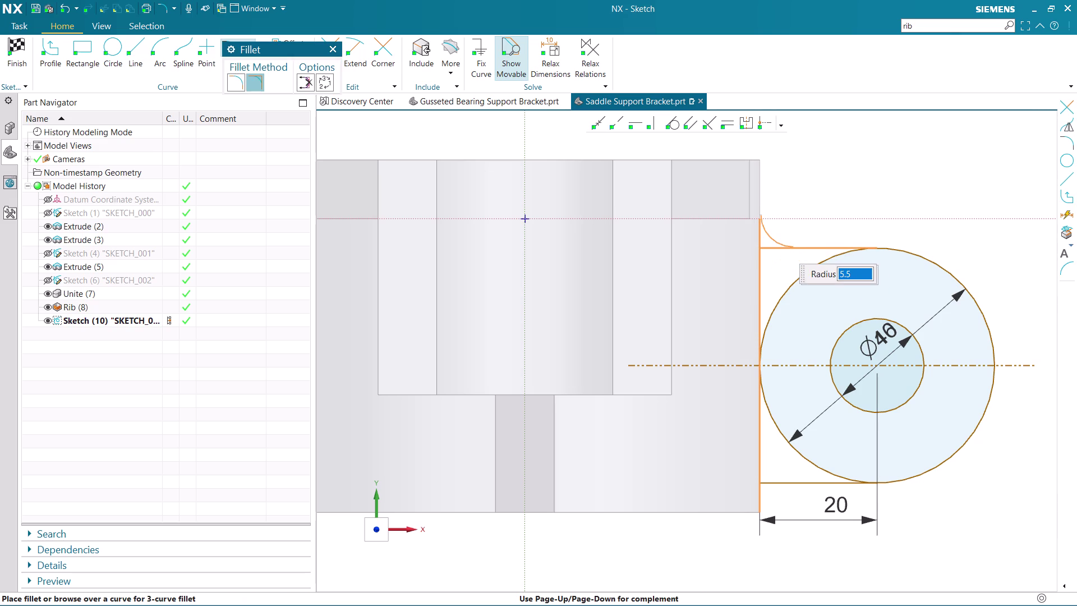
key(5)
key(Return)
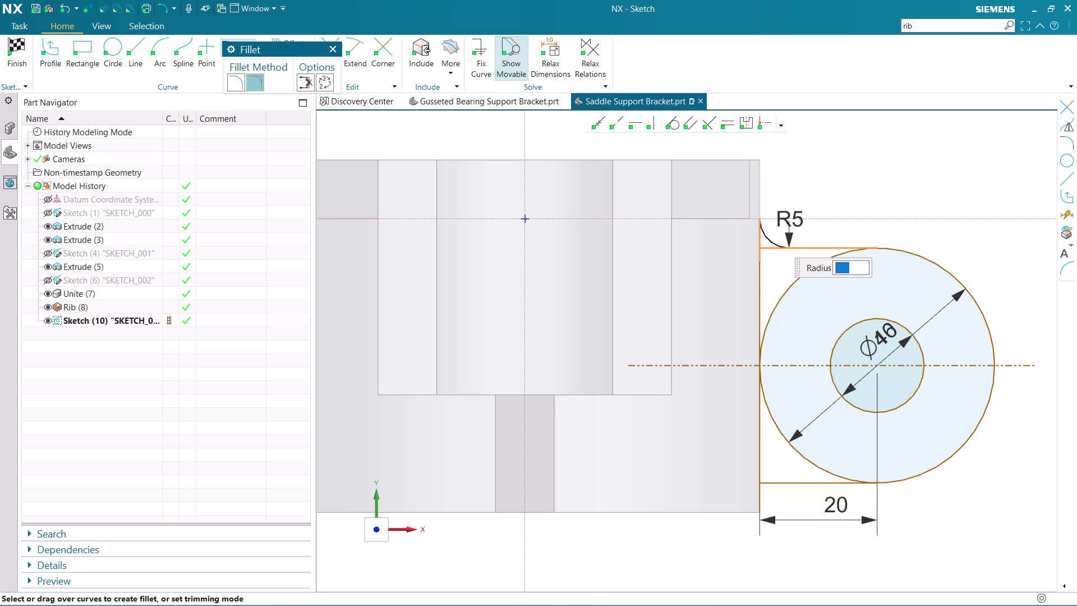
key(Escape)
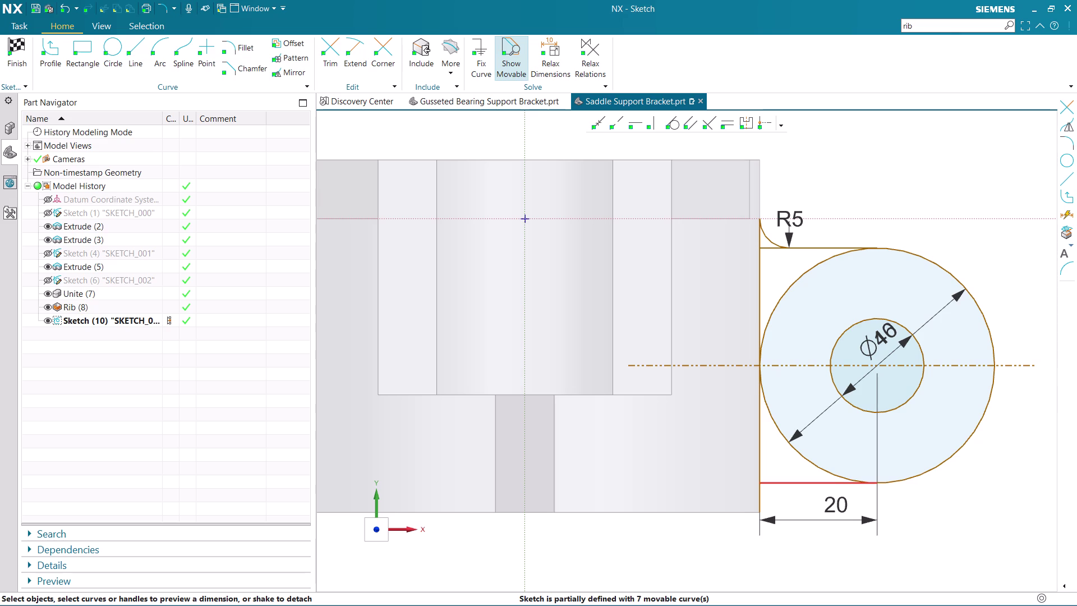
click(778, 485)
key(Escape)
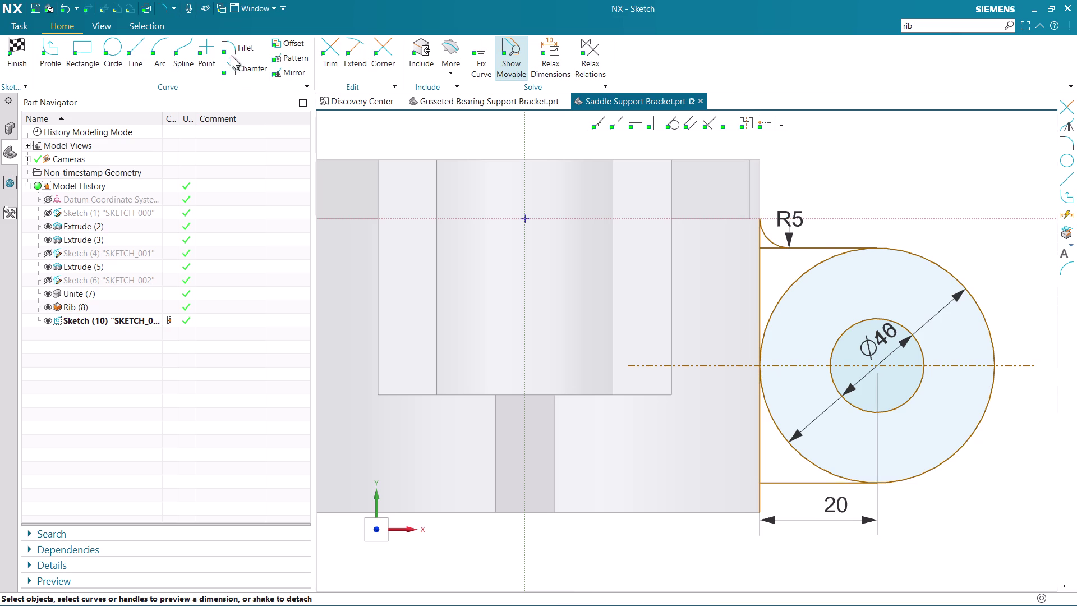
Fillet the bottom corner between the vertical edge and bottom line, entering radius 5.
click(231, 47)
click(773, 481)
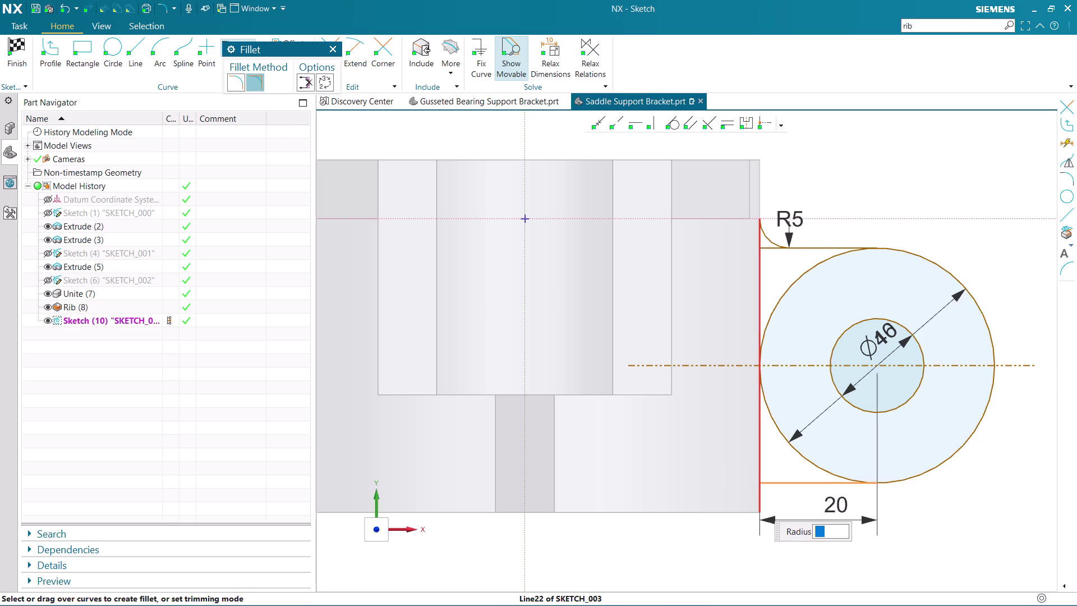
click(760, 501)
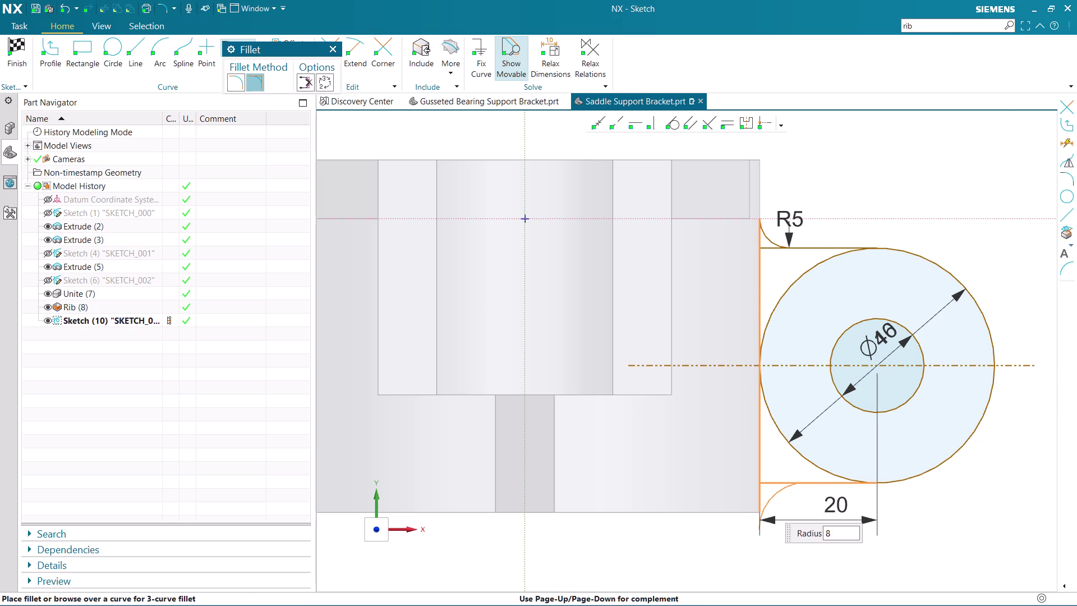
scroll(up, 3)
scroll(up, 3)
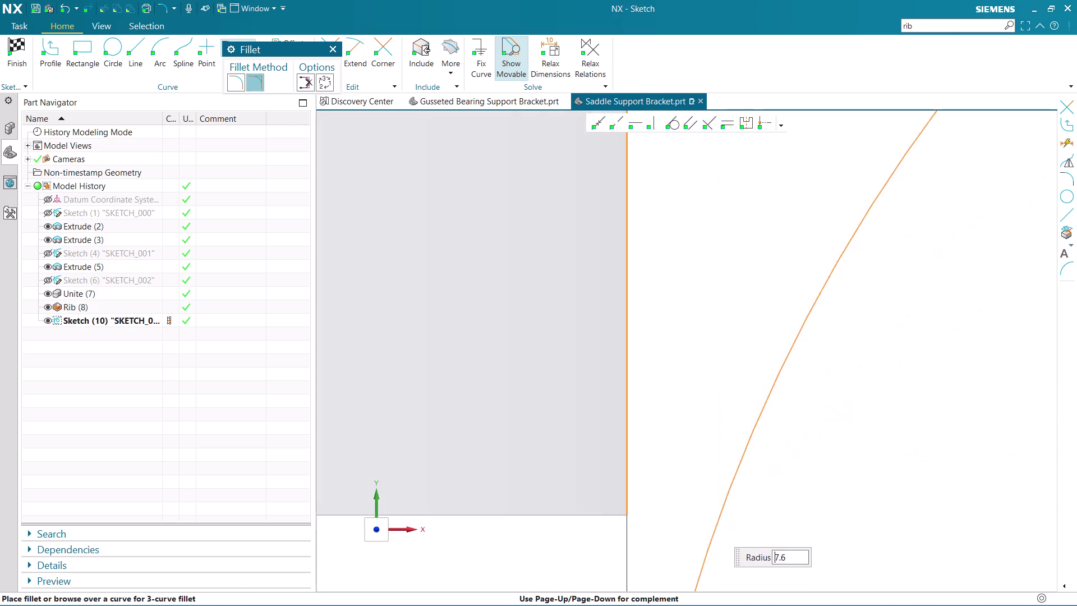
scroll(up, 3)
scroll(up, 3)
scroll(down, 3)
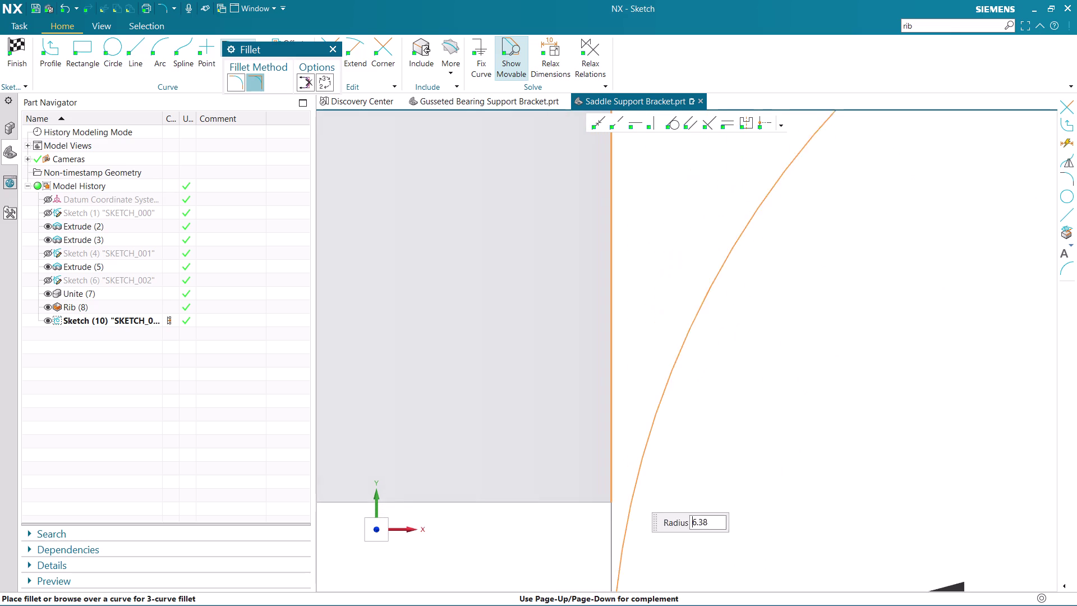
scroll(down, 3)
key(5)
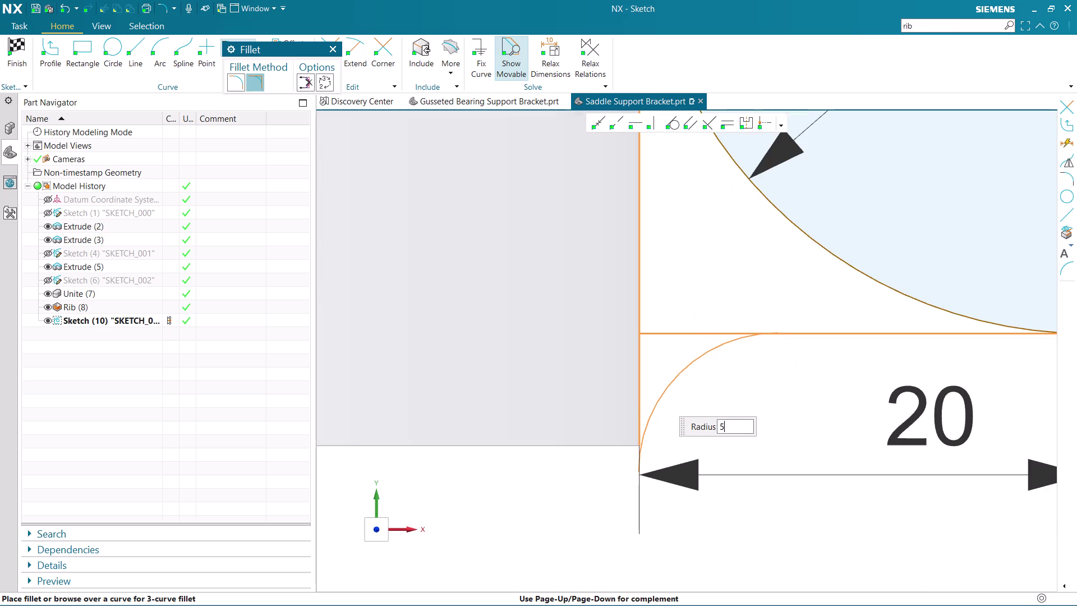
key(Return)
key(Escape)
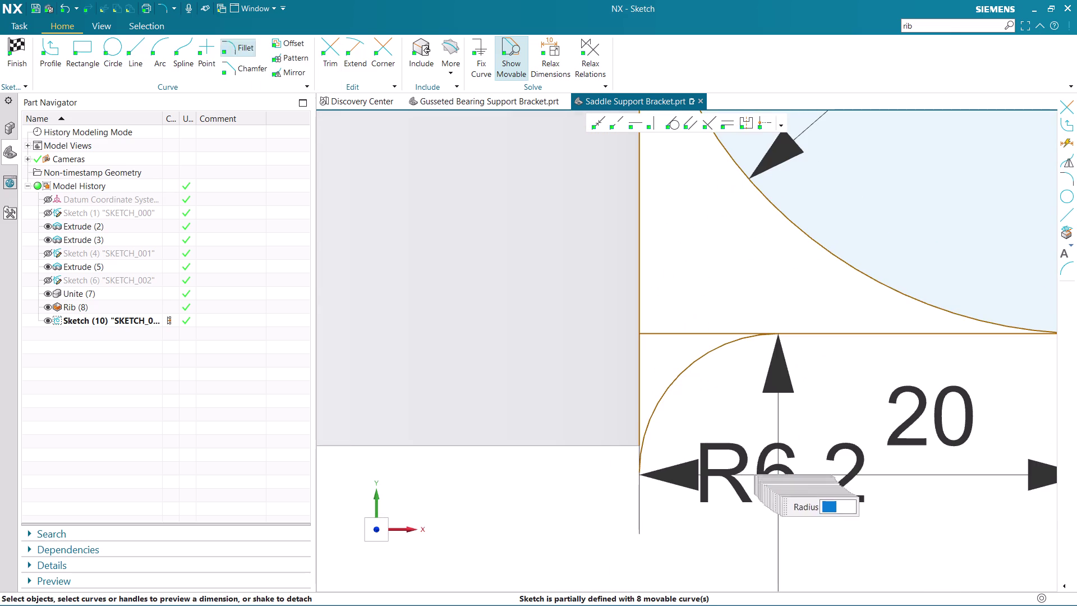
key(Escape)
Edit the bottom fillet's radius value to 5.
double_click(763, 487)
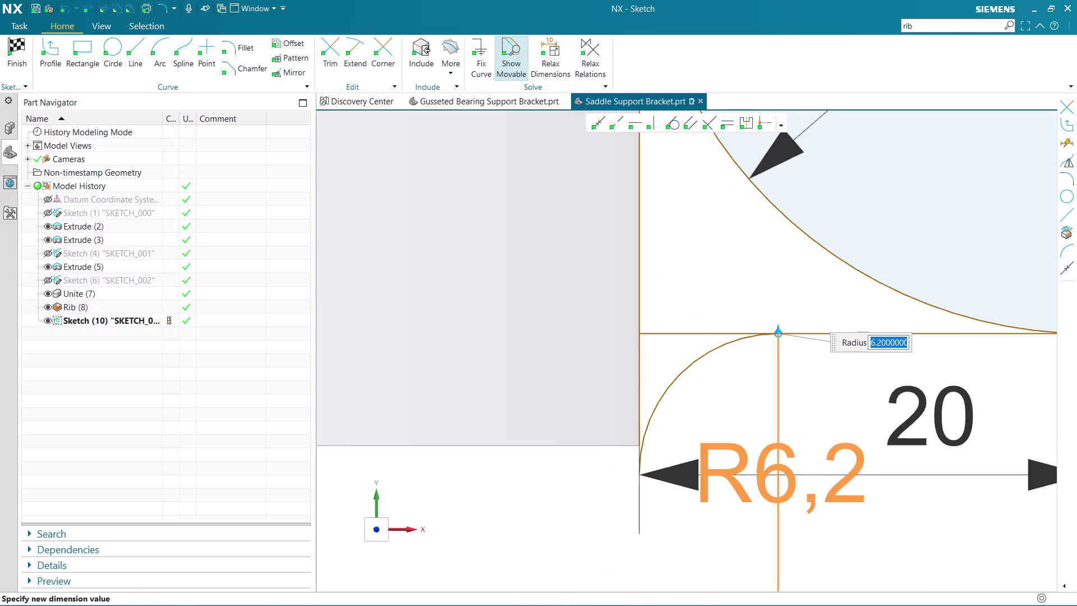
key(5)
key(Return)
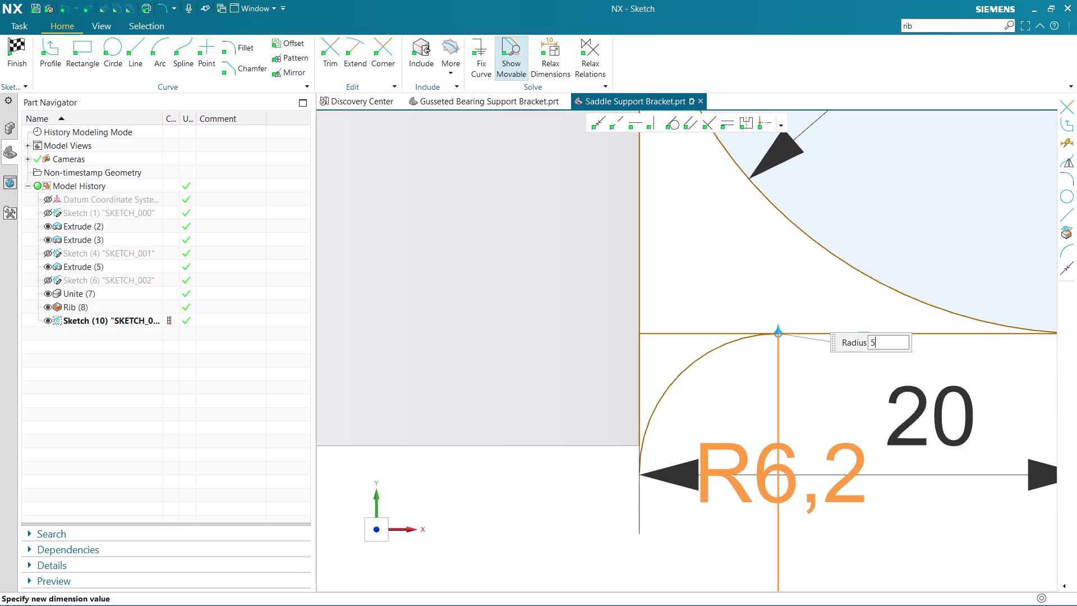
key(Return)
scroll(up, 3)
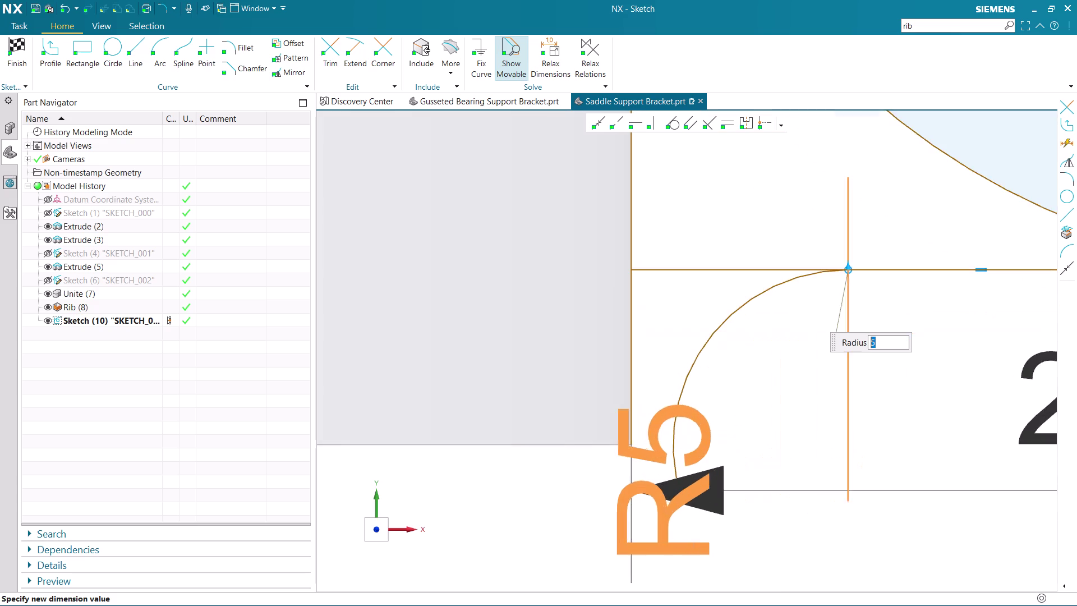
scroll(down, 3)
scroll(down, 3)
scroll(up, 3)
scroll(up, 3)
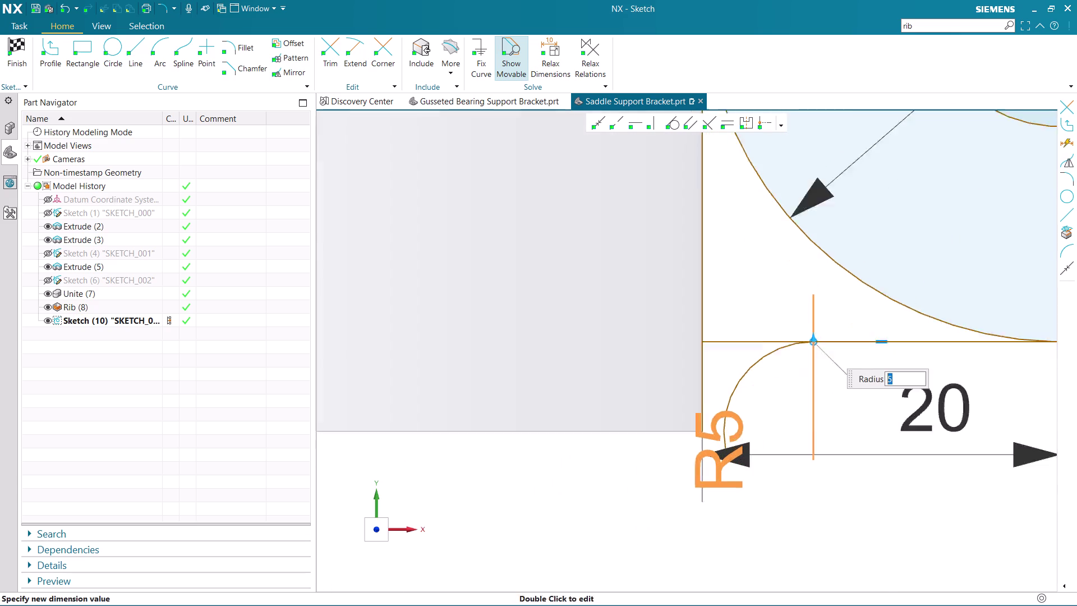
scroll(up, 3)
scroll(down, 3)
scroll(up, 3)
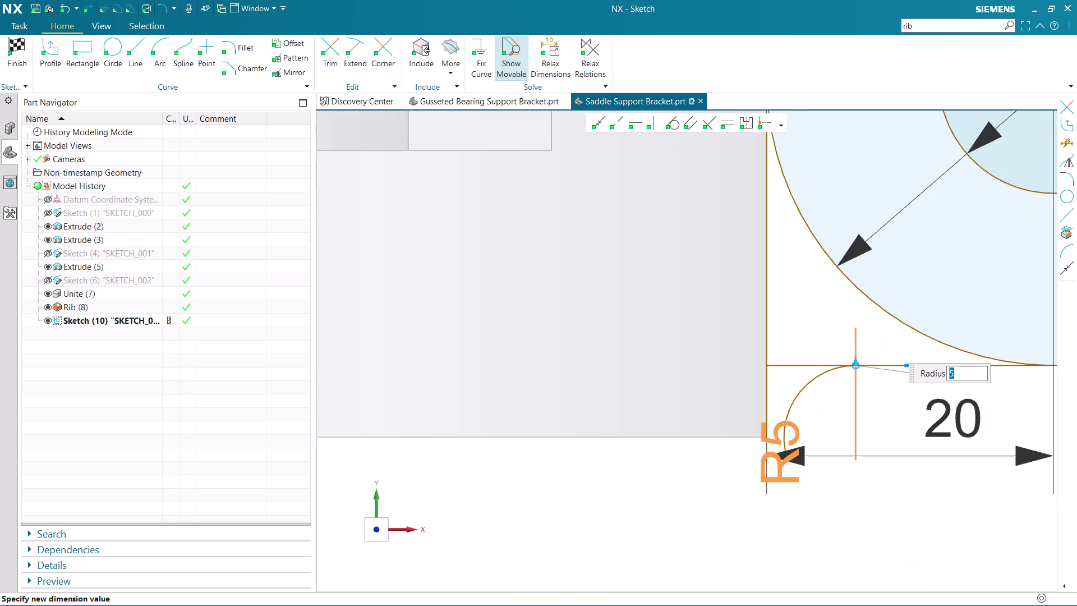
Undo the unwanted R6.2 fillet and its radius edits.
key(ctrl+z)
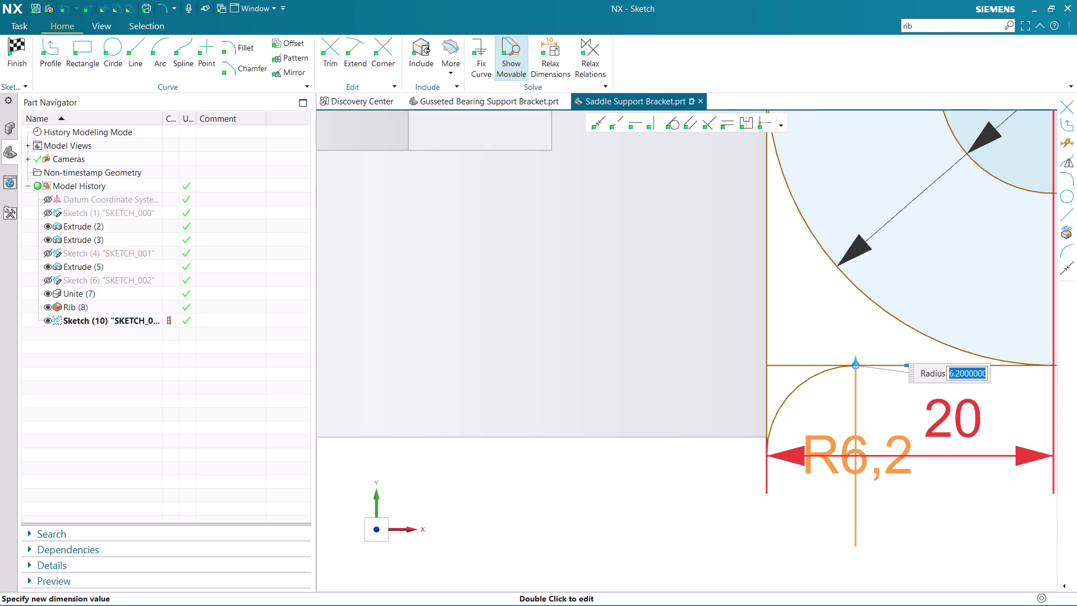
key(ctrl+z)
key(ctrl+z)
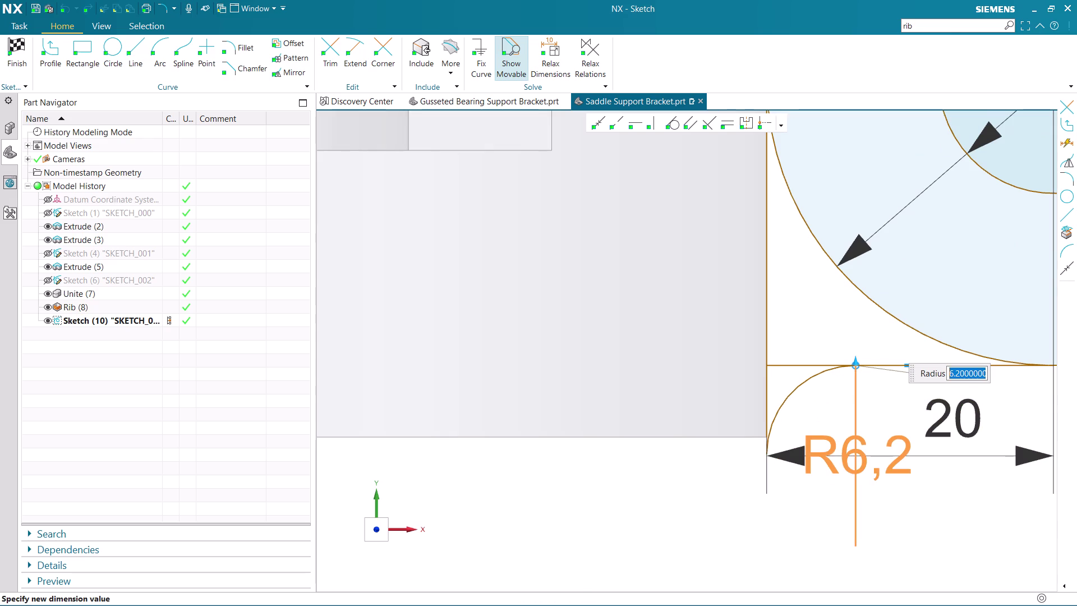
key(Escape)
key(ctrl+z)
key(ctrl+z)
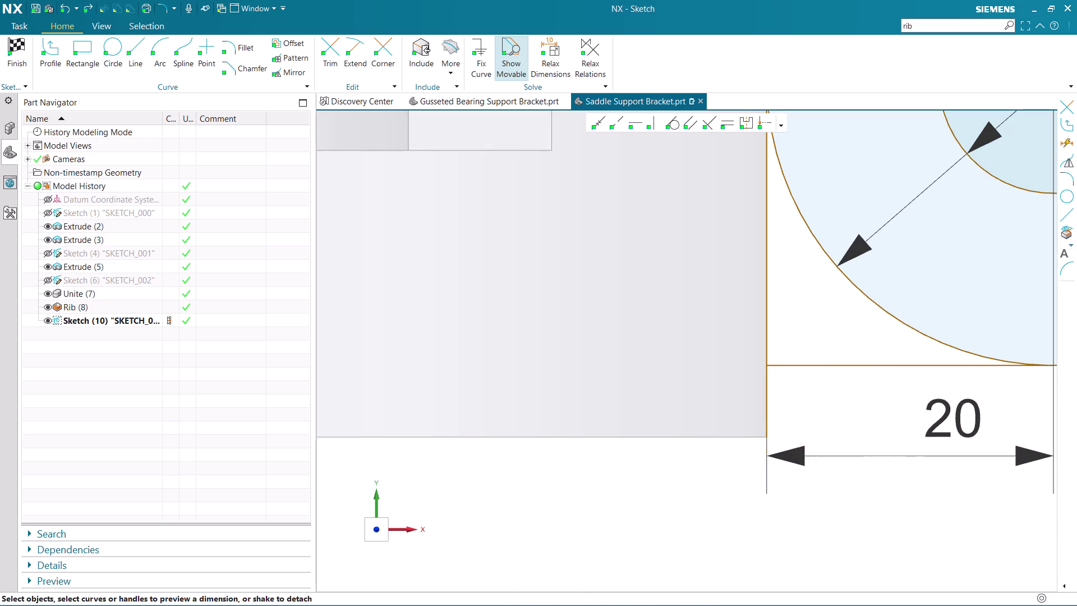
scroll(down, 3)
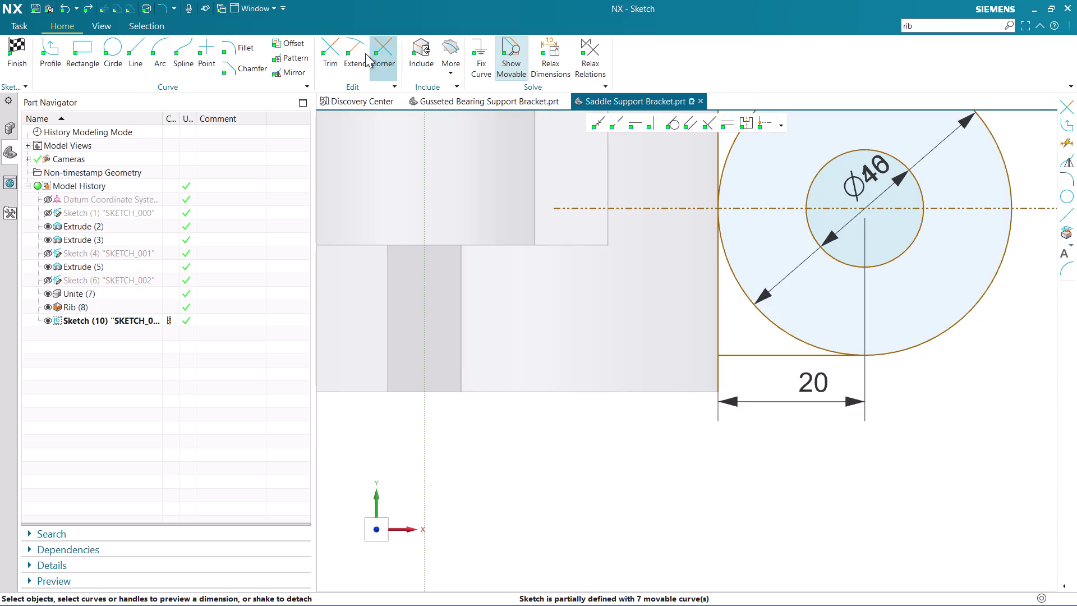
Re-create the lower corner fillet with a 5 mm radius.
click(255, 49)
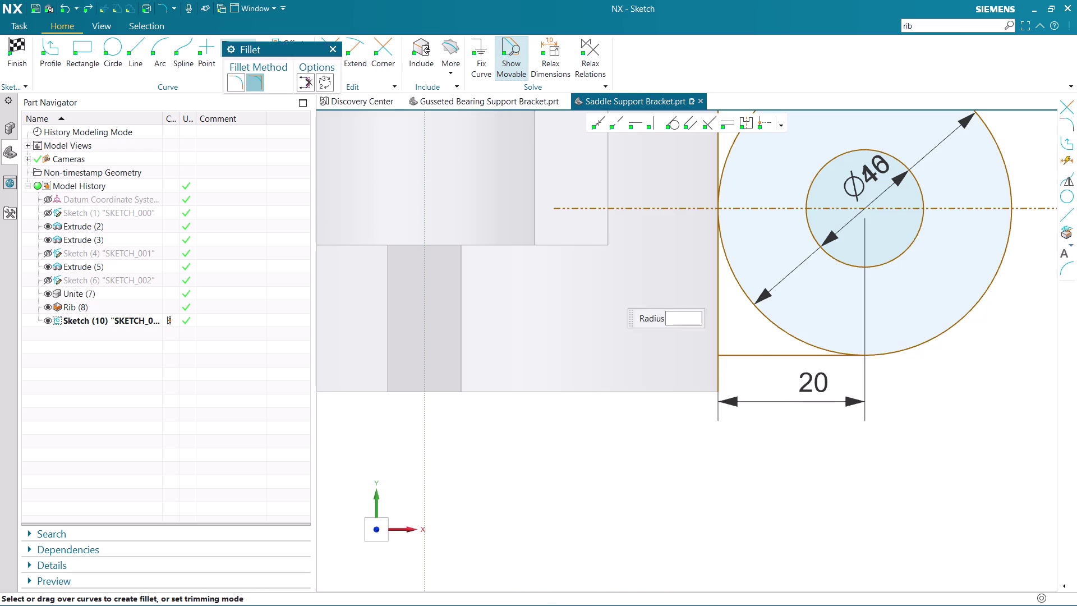
click(735, 358)
click(720, 374)
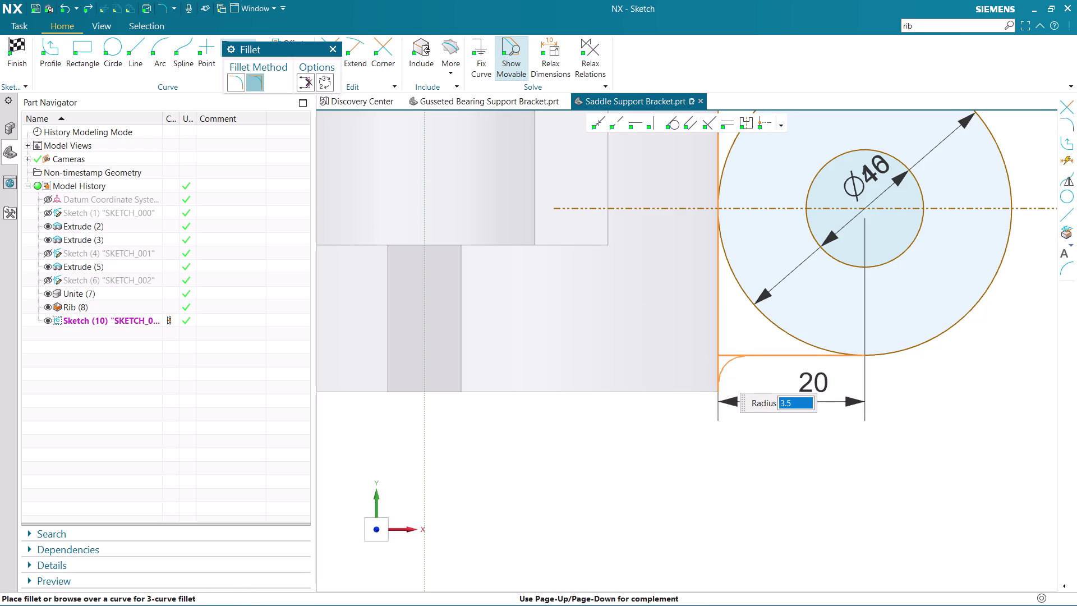
key(5)
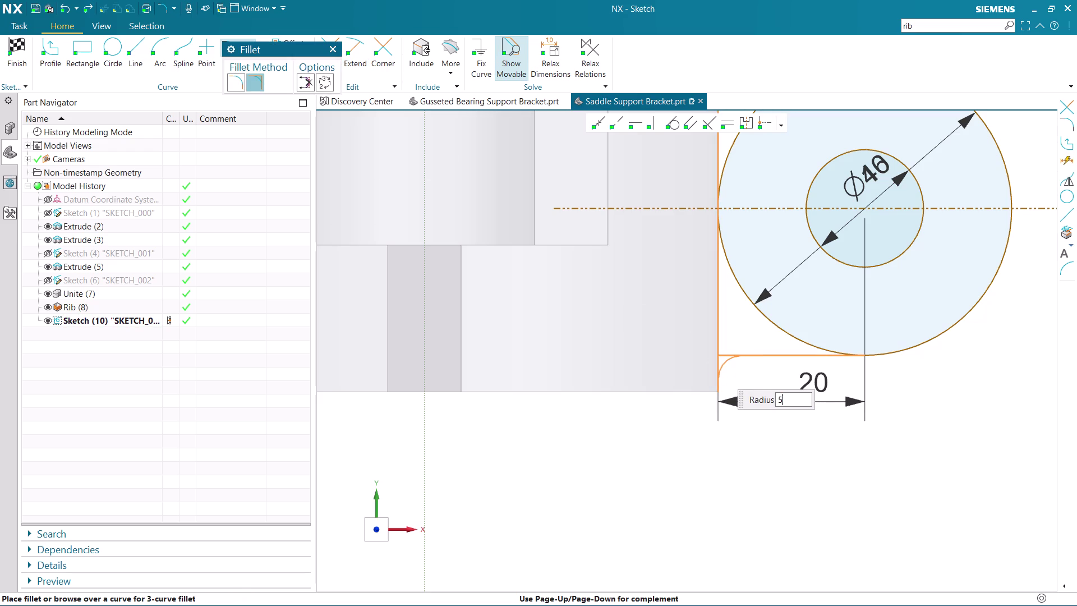
key(Return)
key(Escape)
key(Escape)
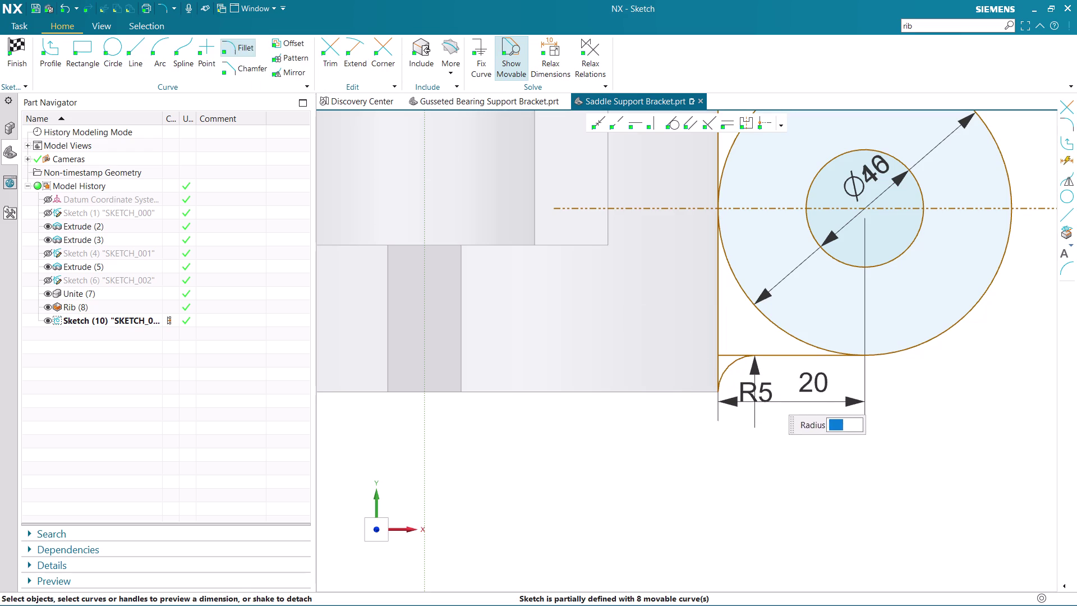
scroll(down, 3)
scroll(up, 3)
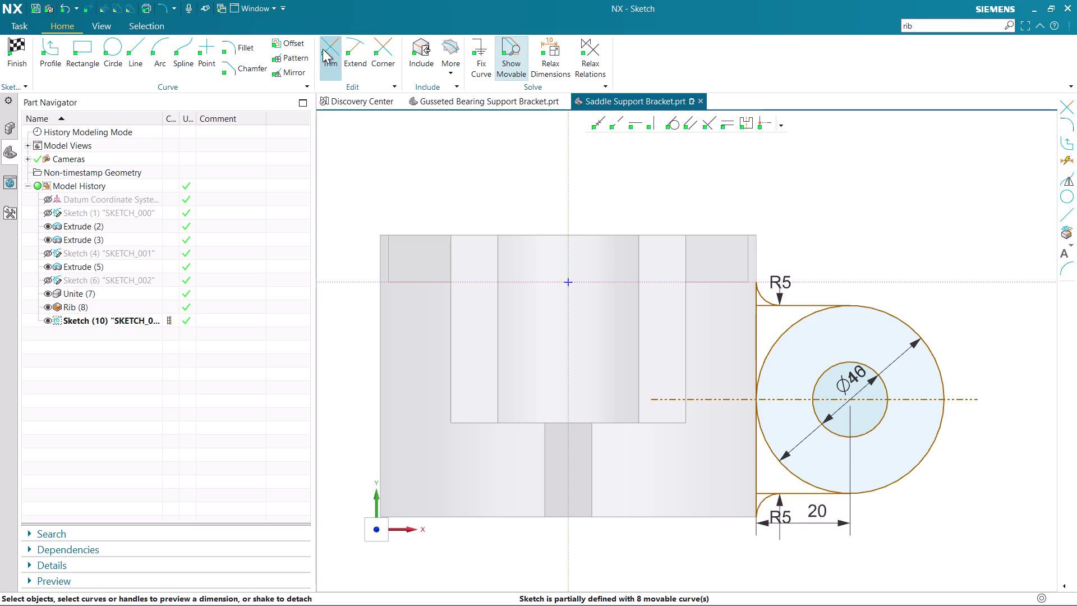
Trim away the large circle's arc inside the vertical edge, leaving a U-shaped lug outline.
click(325, 48)
scroll(up, 3)
scroll(up, 3)
click(790, 309)
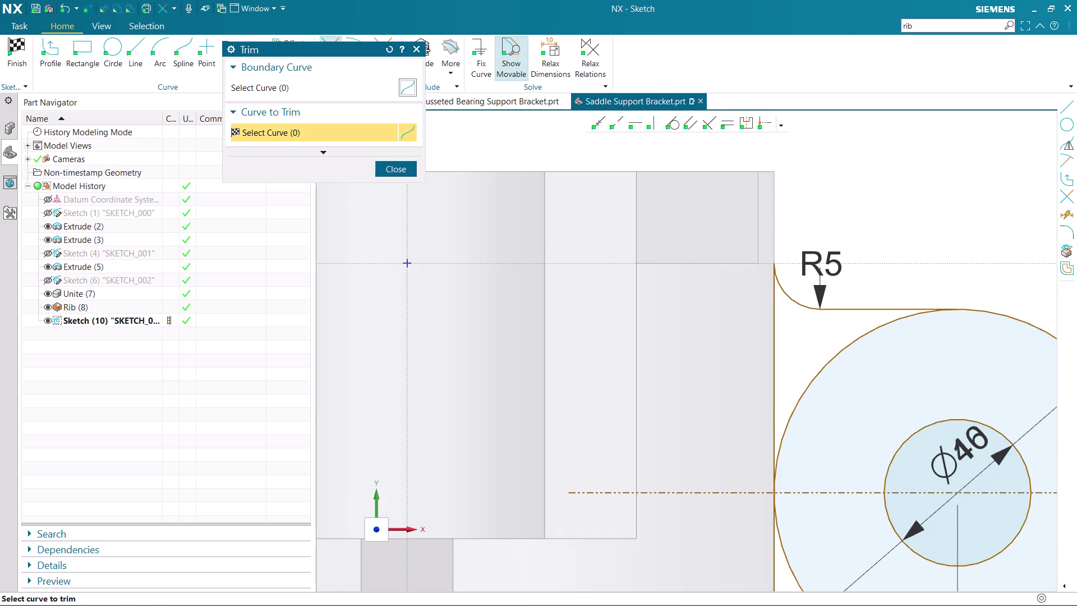
scroll(down, 3)
scroll(up, 3)
click(782, 503)
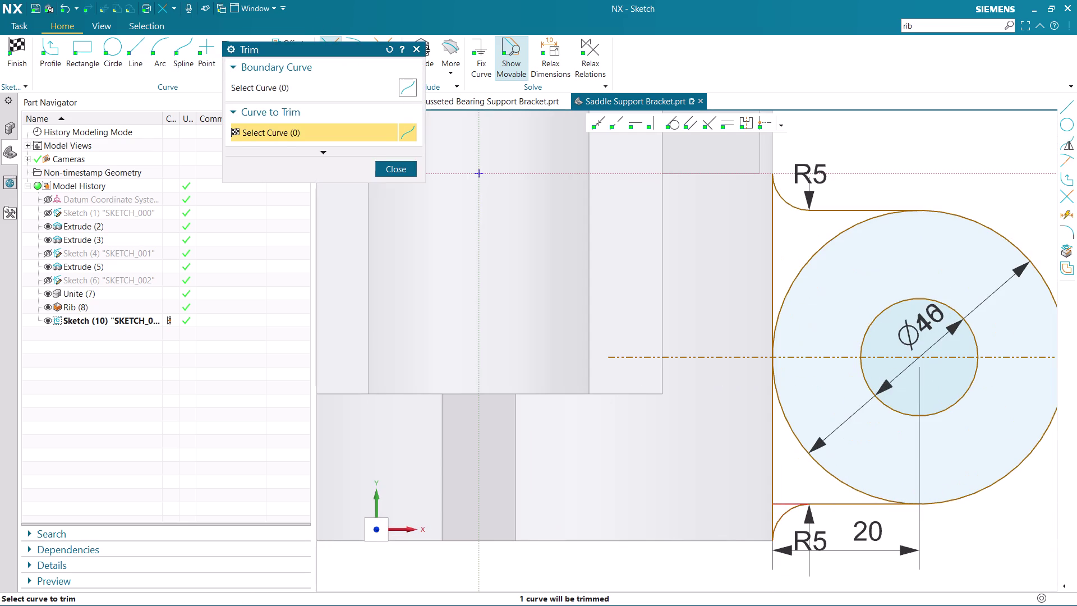
click(796, 440)
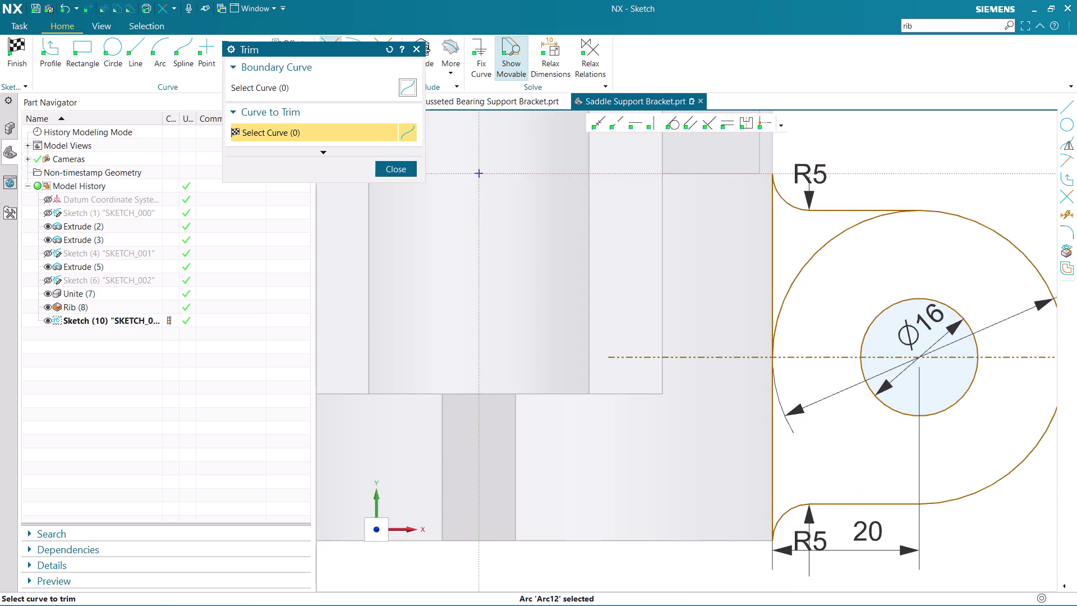
click(784, 304)
scroll(down, 3)
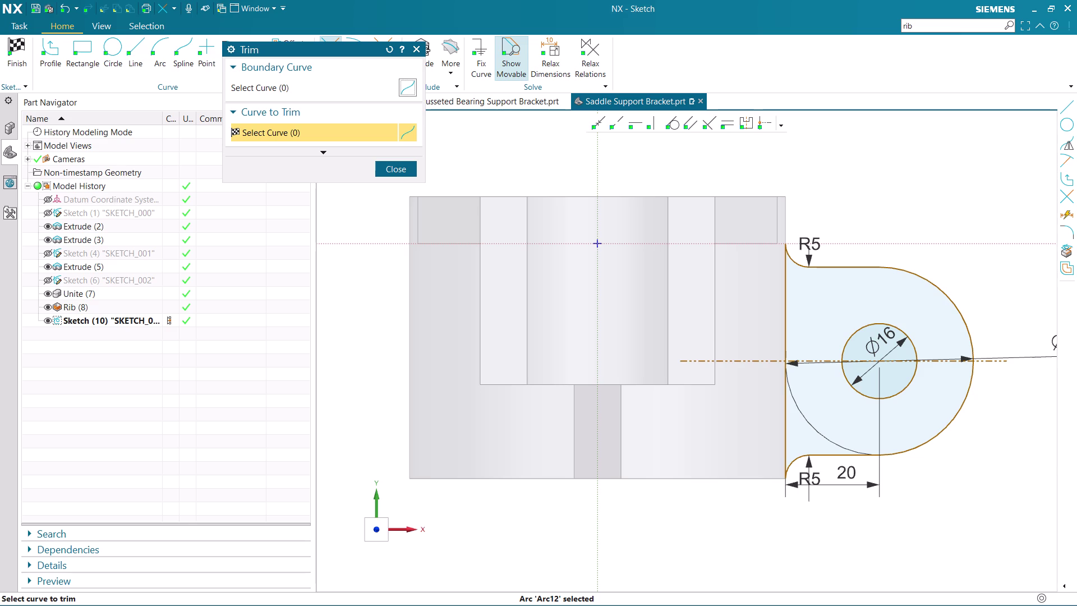
click(395, 170)
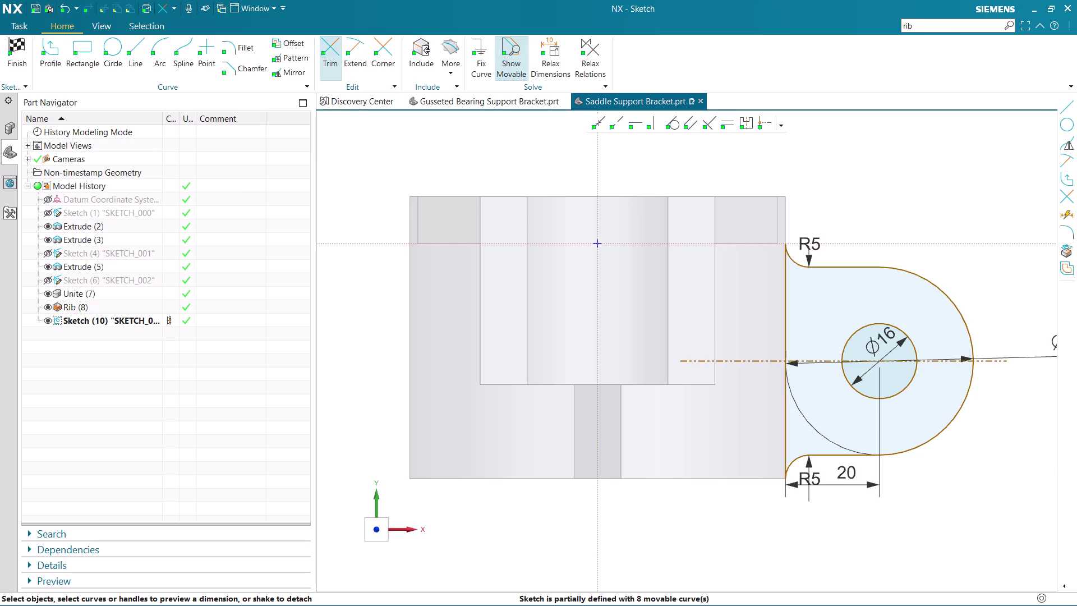
scroll(down, 3)
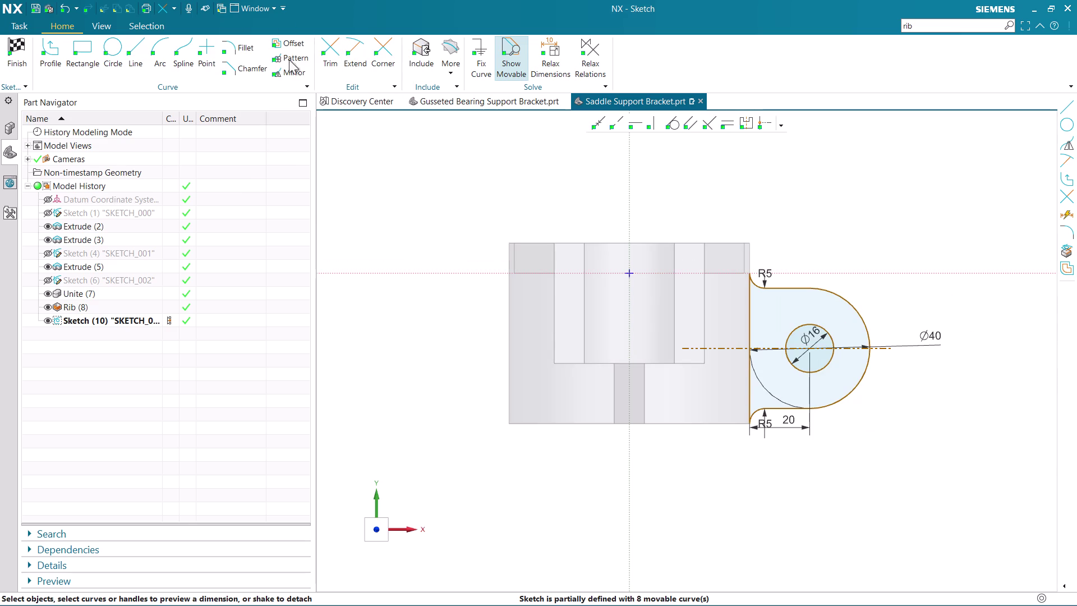
click(286, 72)
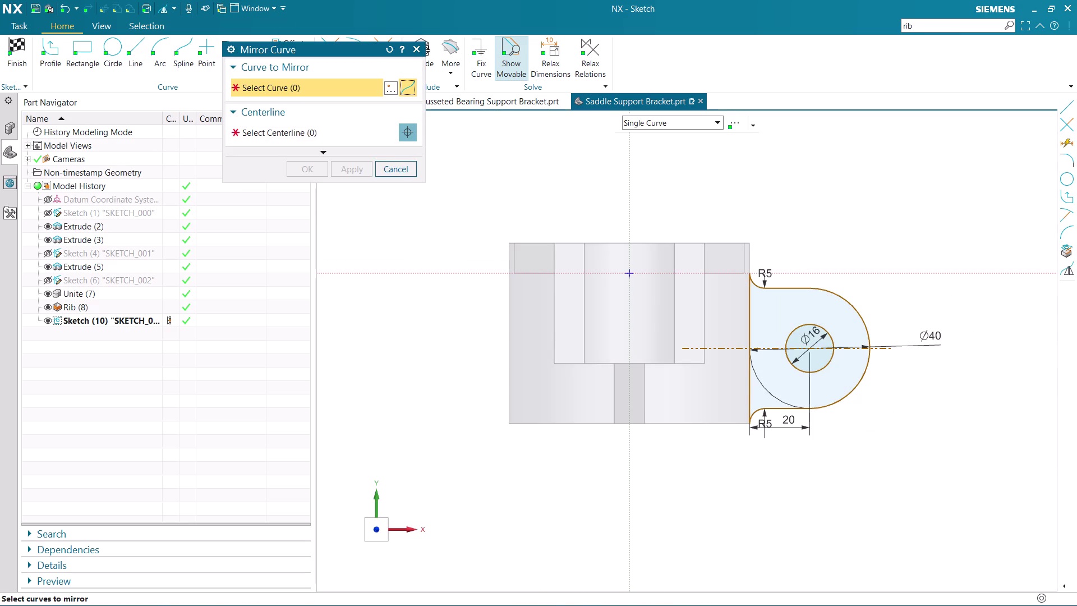
Mirror the connected lug outline and hole circle across the vertical axis, then exit the sketch.
click(663, 123)
click(657, 150)
click(797, 285)
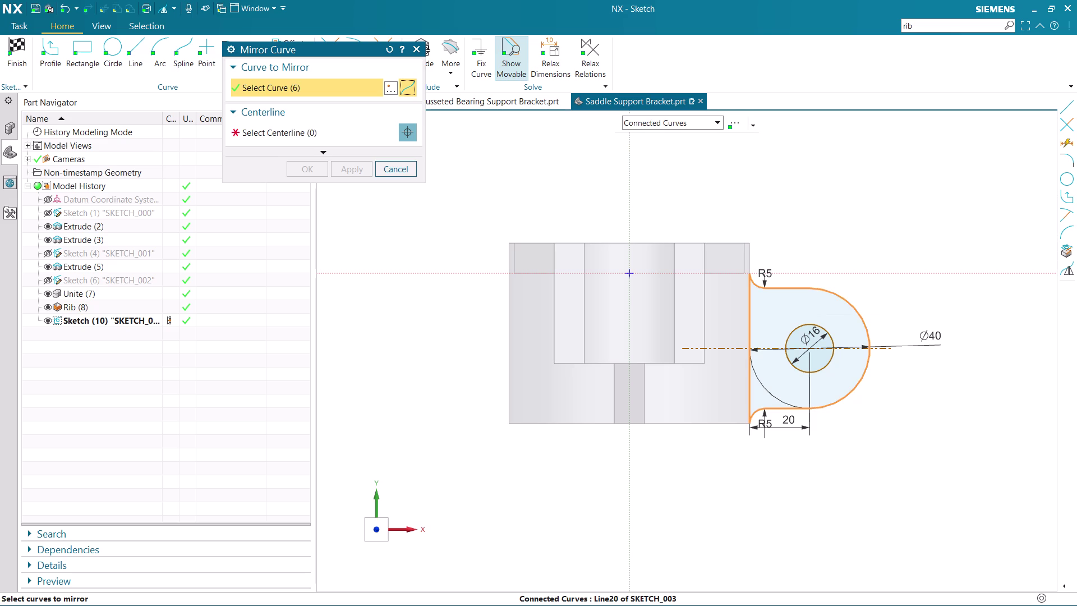
click(821, 368)
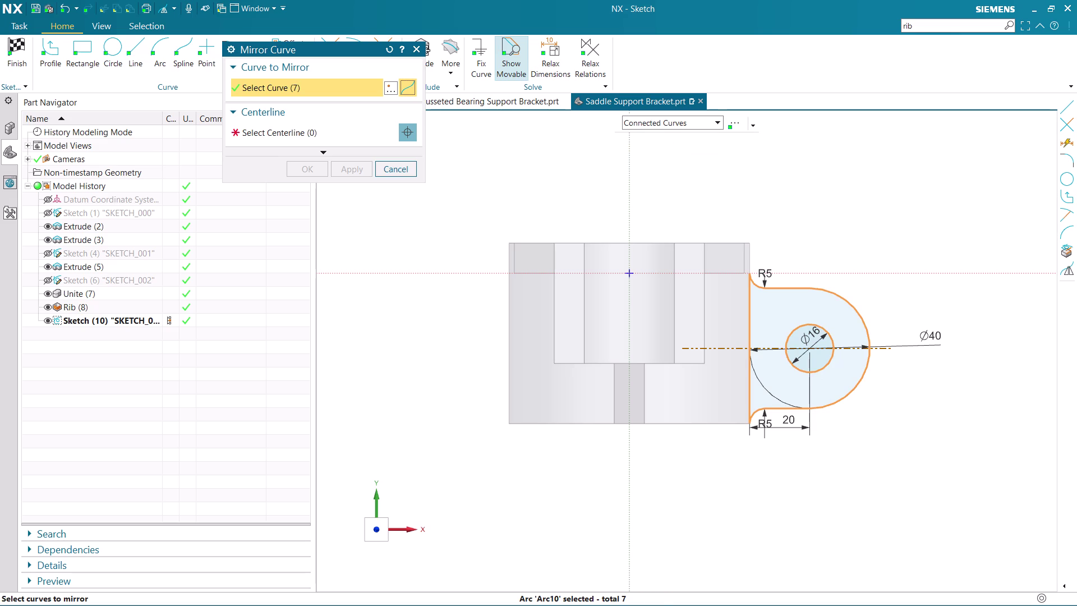
click(360, 124)
click(634, 193)
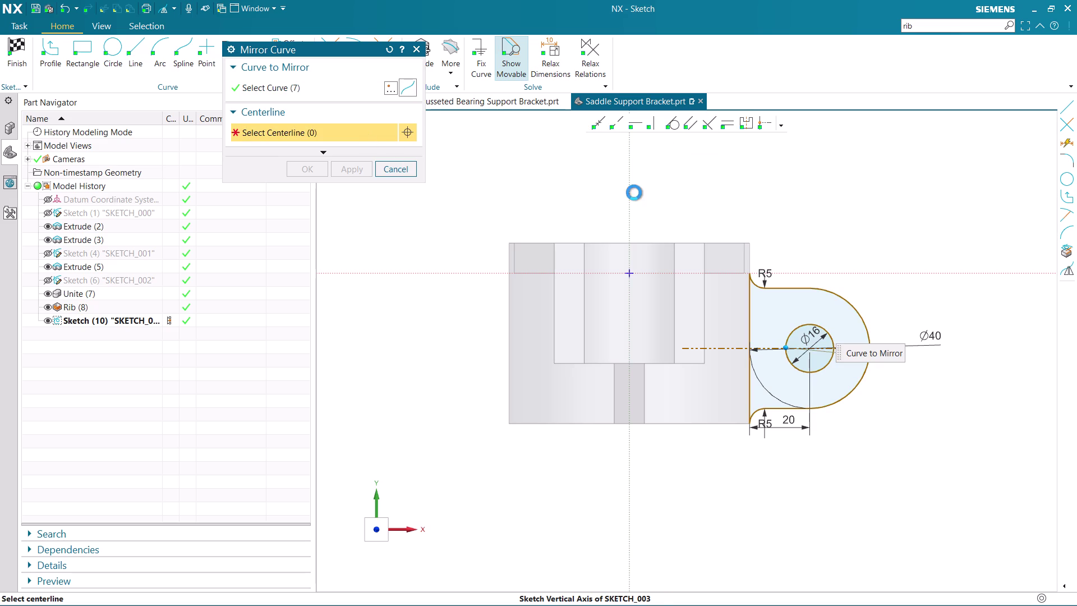
click(308, 163)
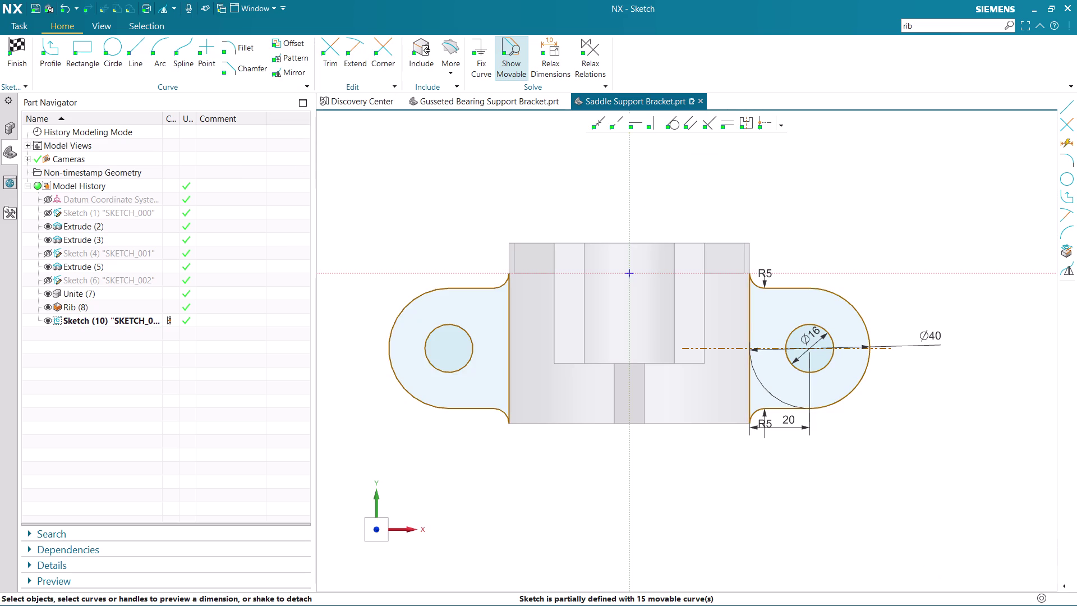
click(21, 50)
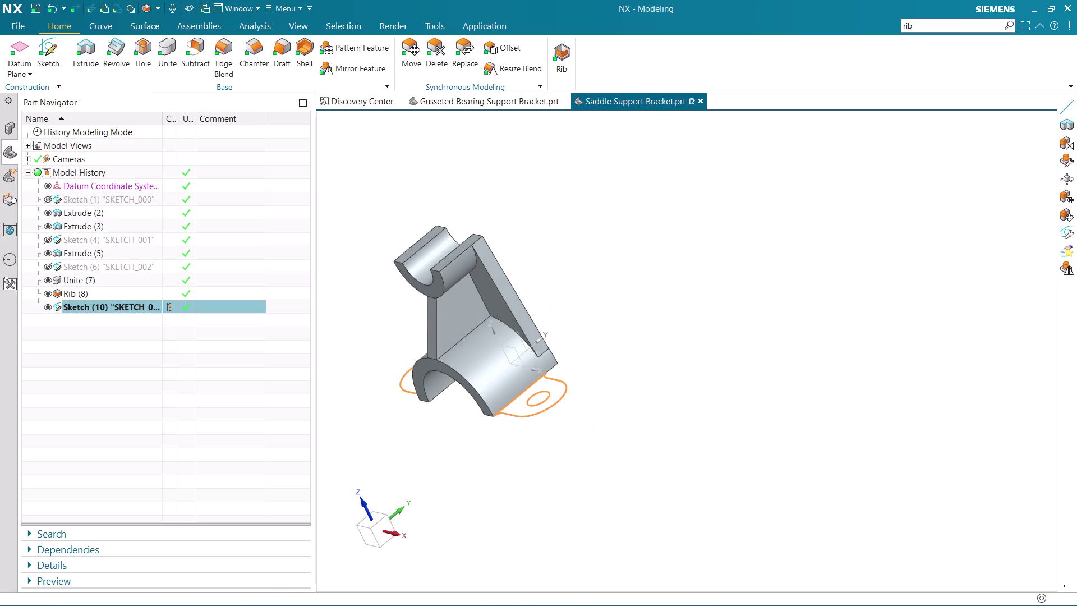
Extrude the two-lug sketch to a 10 mm end distance as Extrude (11).
click(82, 57)
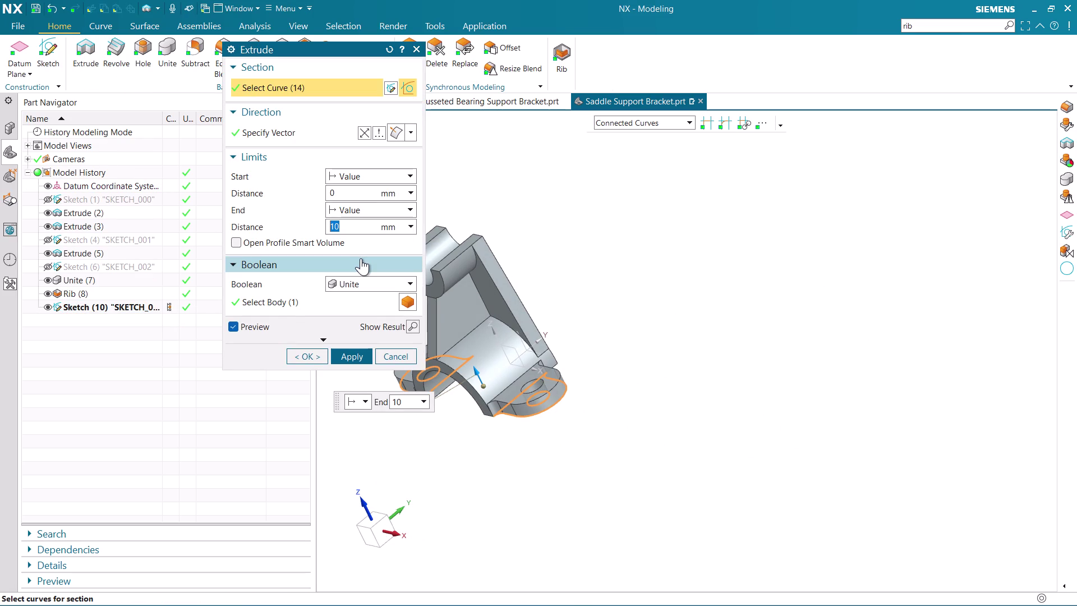
click(351, 352)
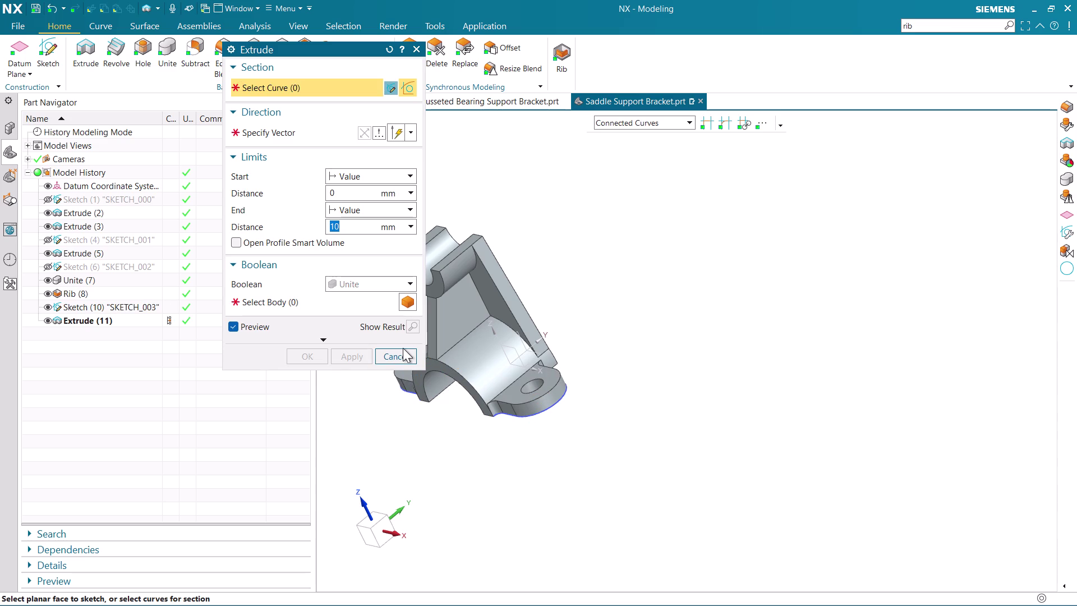
click(402, 348)
click(404, 367)
Orbit and zoom around the model to inspect the new lug plate and joint.
click(399, 357)
middle_drag(484, 430, 499, 419)
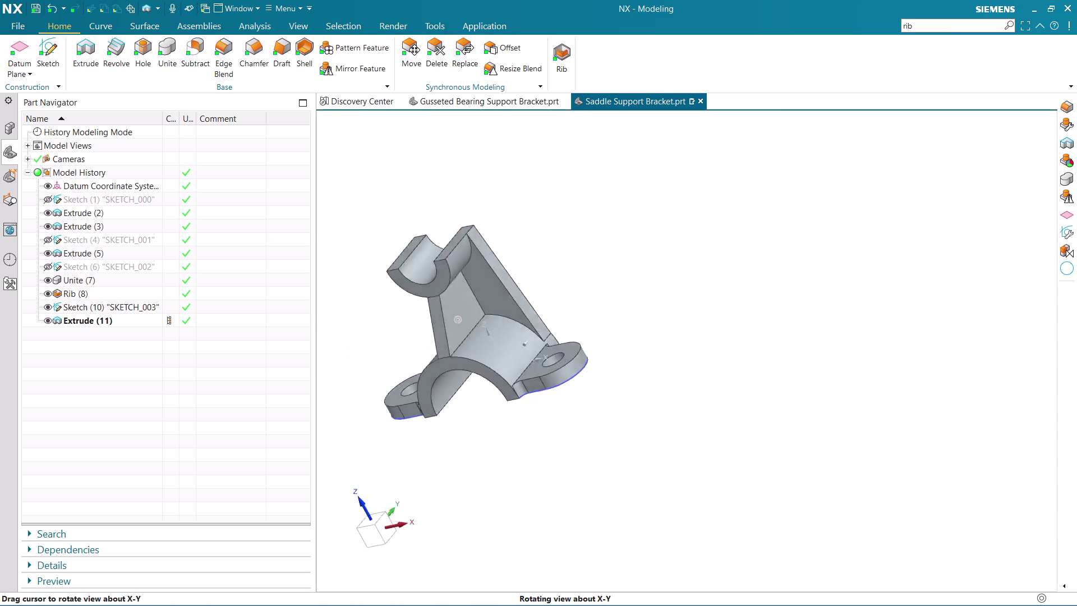
middle_drag(499, 419, 536, 441)
scroll(up, 3)
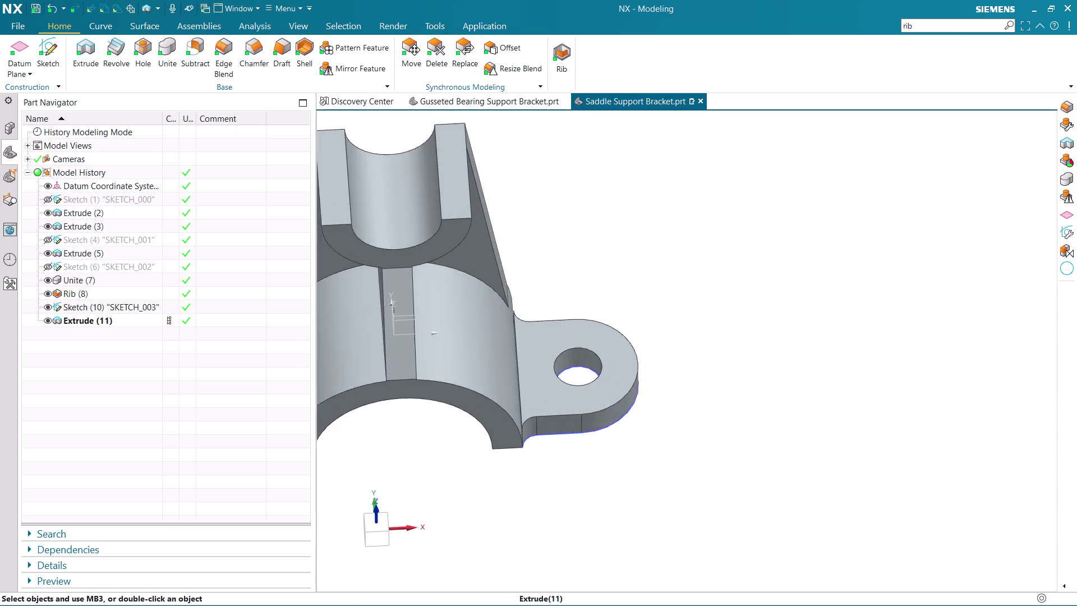
scroll(up, 3)
scroll(down, 3)
scroll(down, 3)
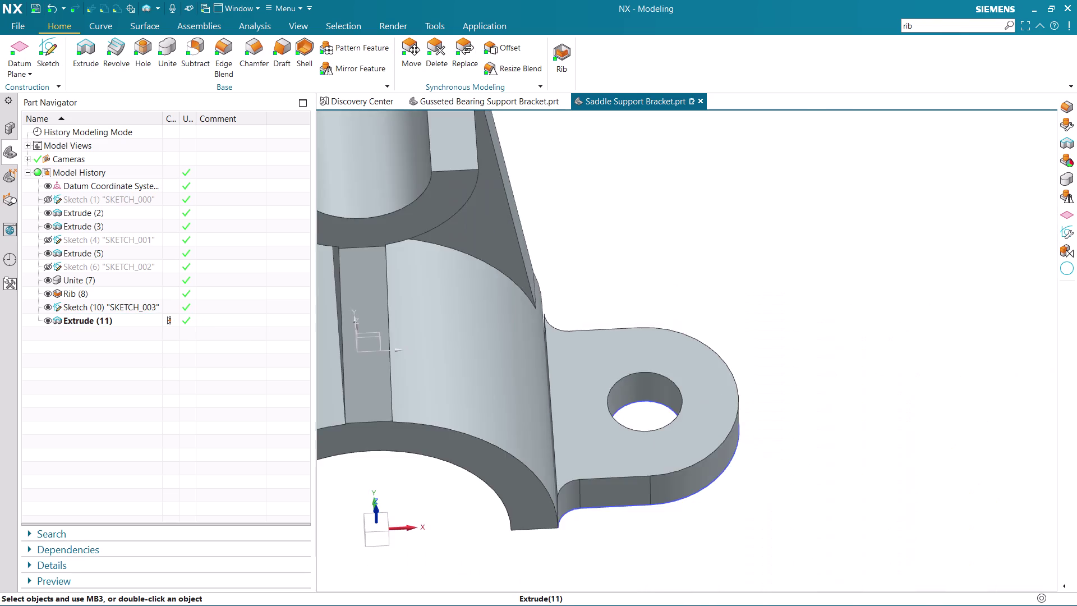
scroll(up, 3)
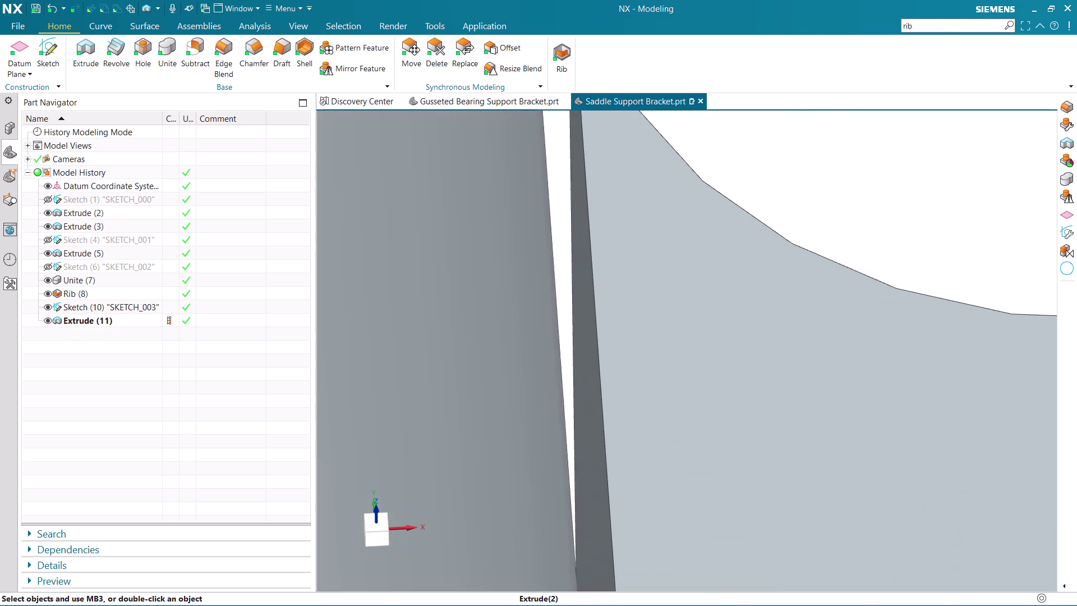
scroll(down, 3)
scroll(down, 3)
middle_drag(778, 254, 748, 279)
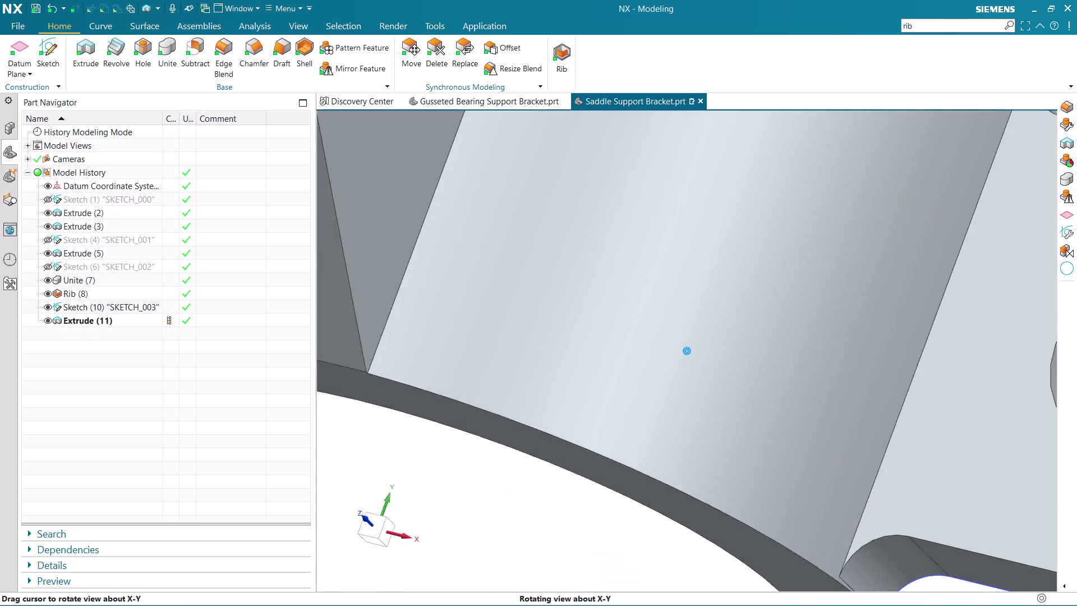
middle_drag(748, 279, 770, 277)
scroll(down, 3)
scroll(down, 3)
scroll(down, 3)
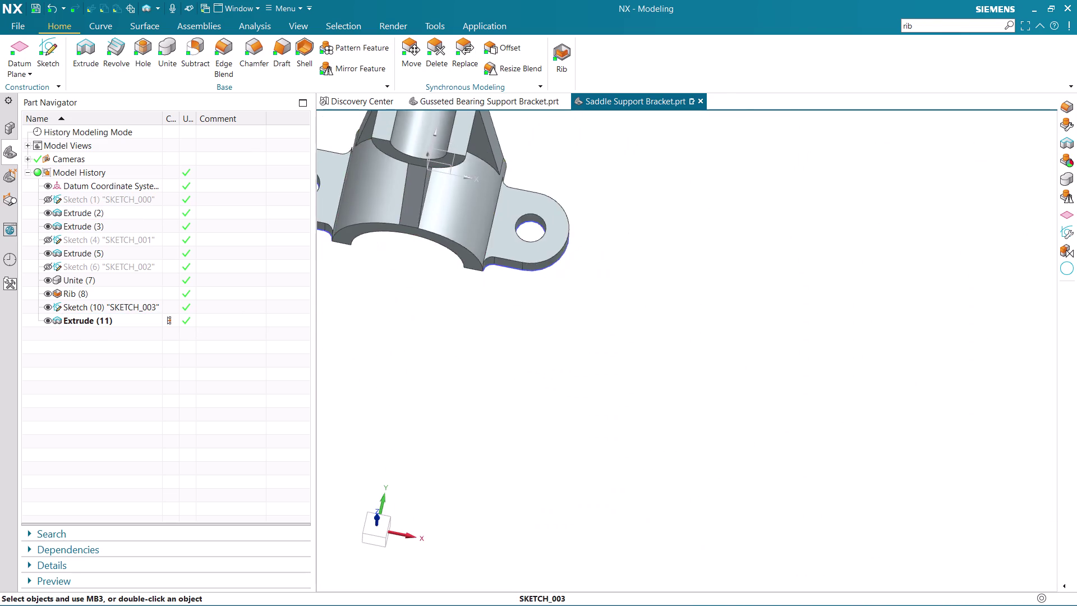
scroll(down, 3)
scroll(down, 3)
Unite the lug plate with the main bracket body, creating Unite (12).
click(172, 53)
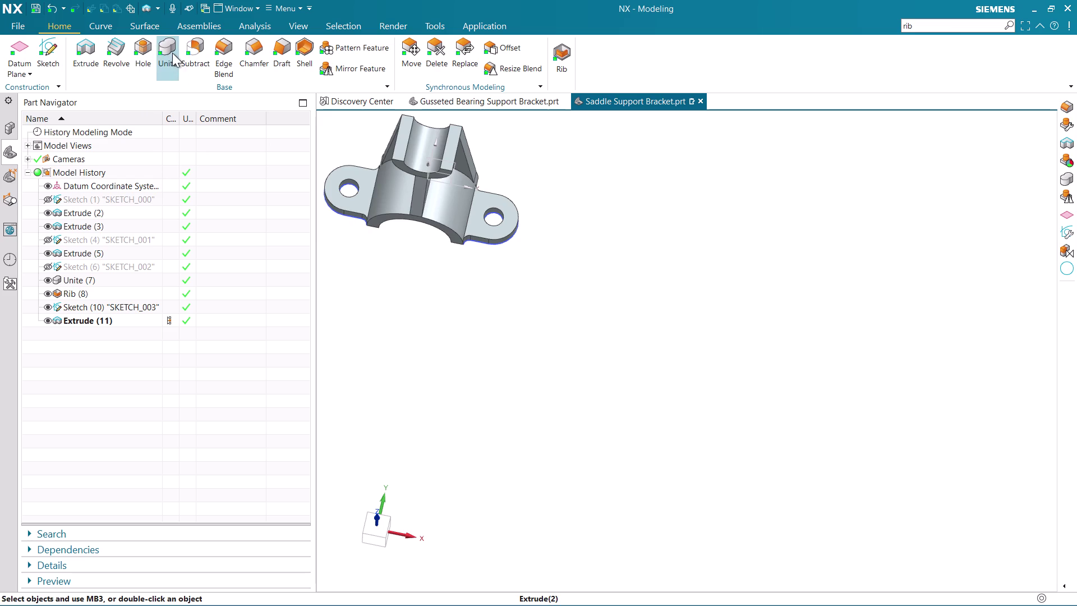
click(441, 208)
click(483, 221)
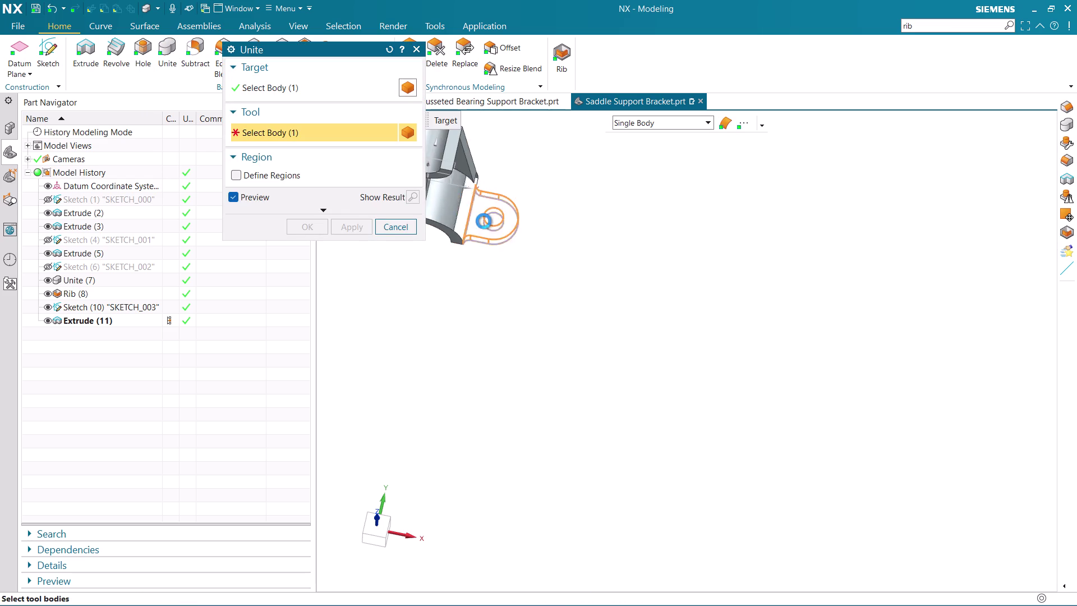
scroll(down, 3)
scroll(up, 3)
click(549, 223)
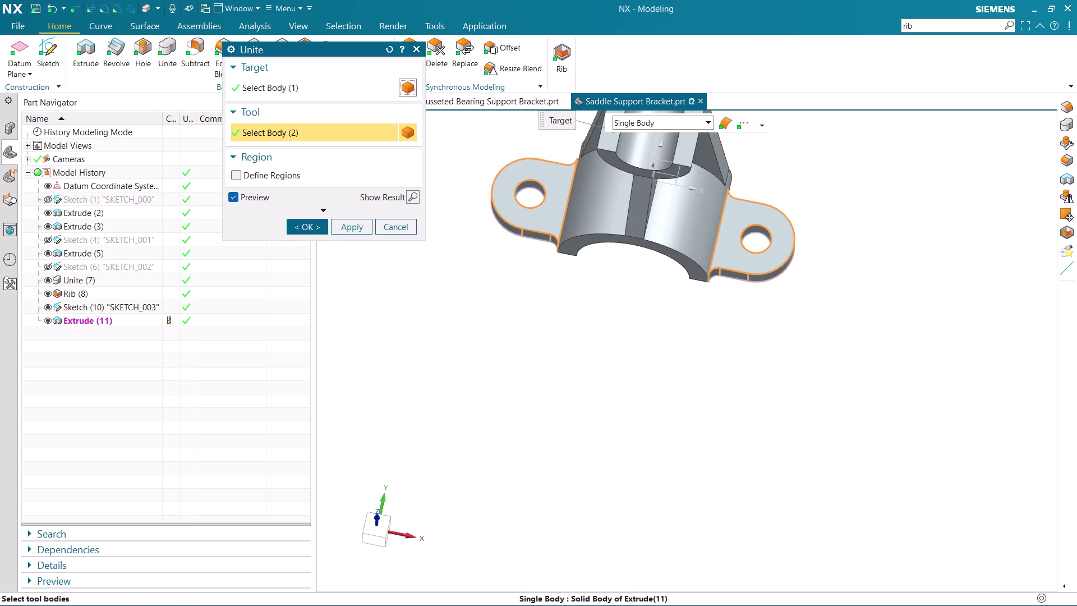
click(341, 225)
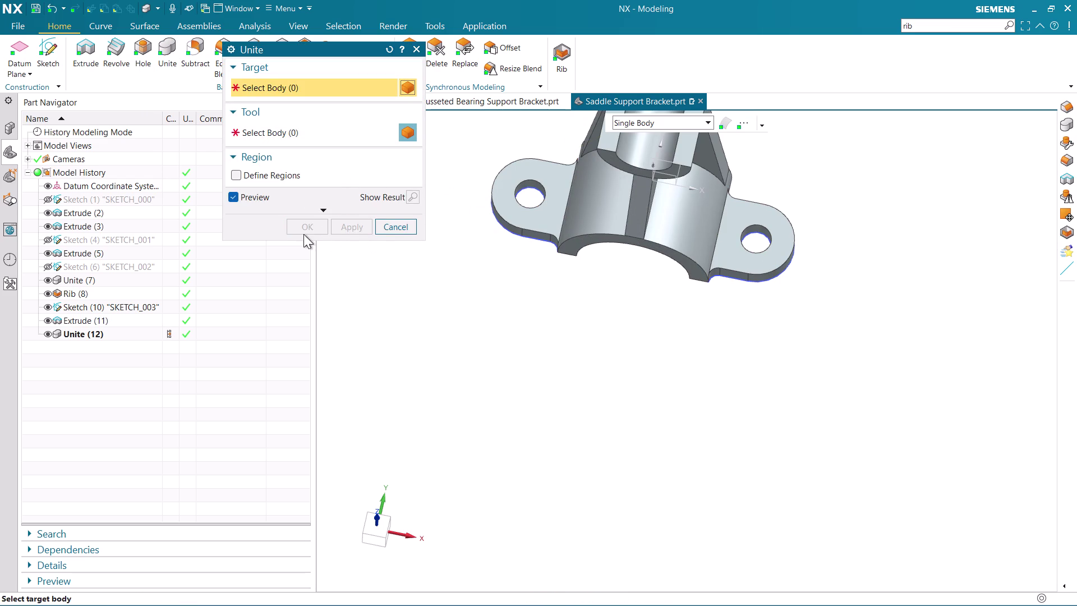
click(397, 228)
scroll(up, 3)
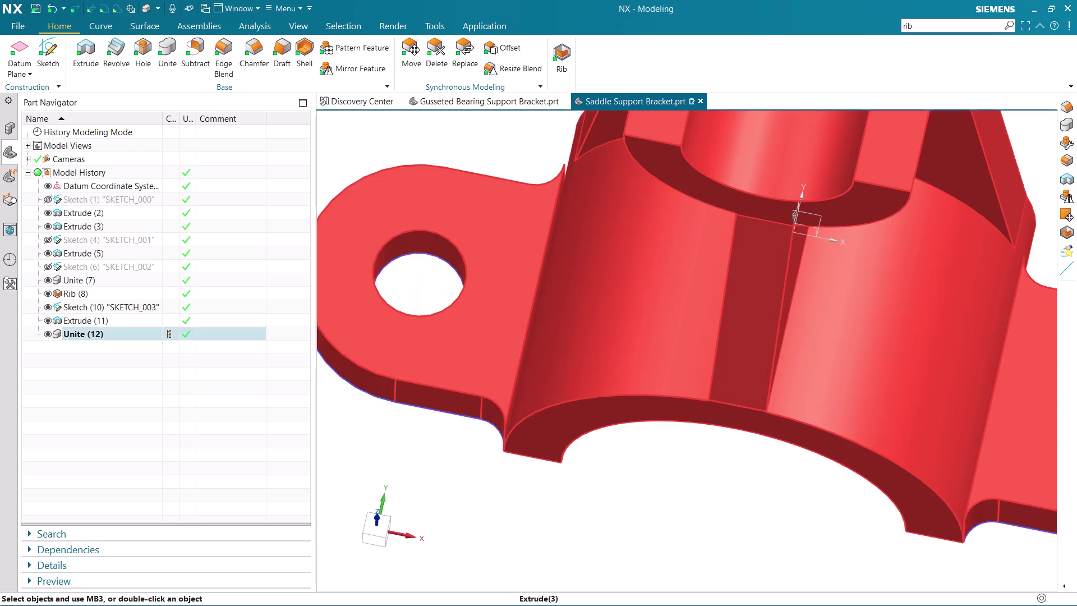
scroll(up, 3)
scroll(down, 3)
middle_drag(509, 249, 525, 248)
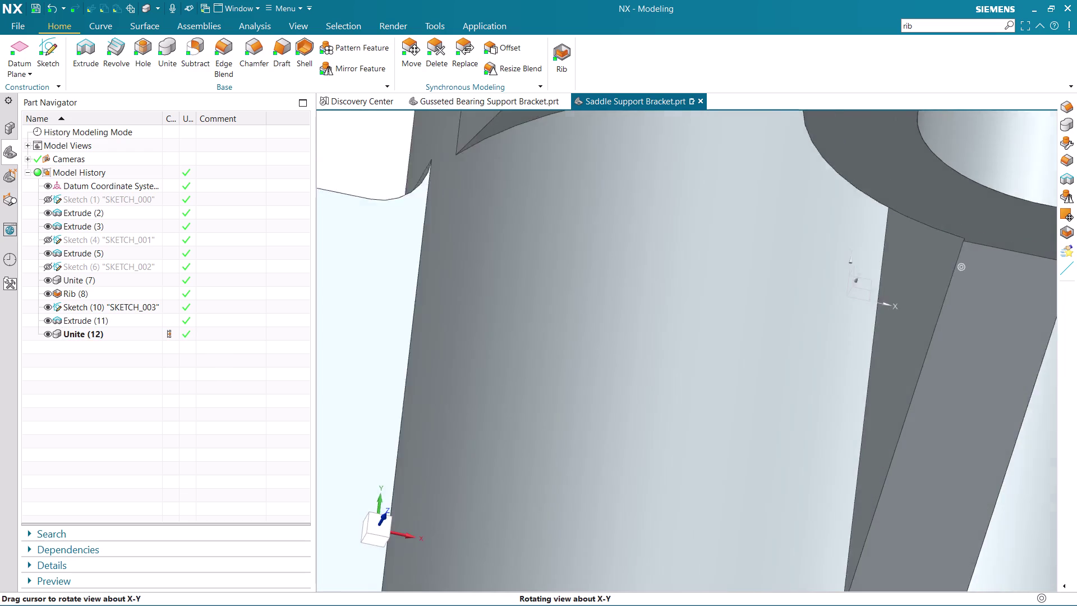
middle_drag(525, 248, 499, 243)
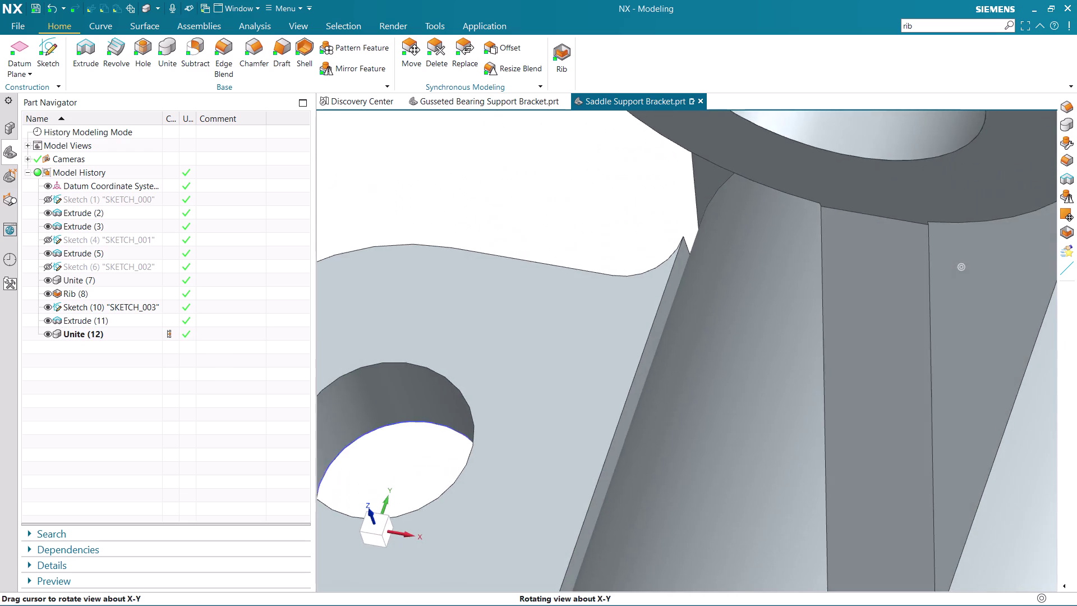
scroll(down, 3)
scroll(up, 3)
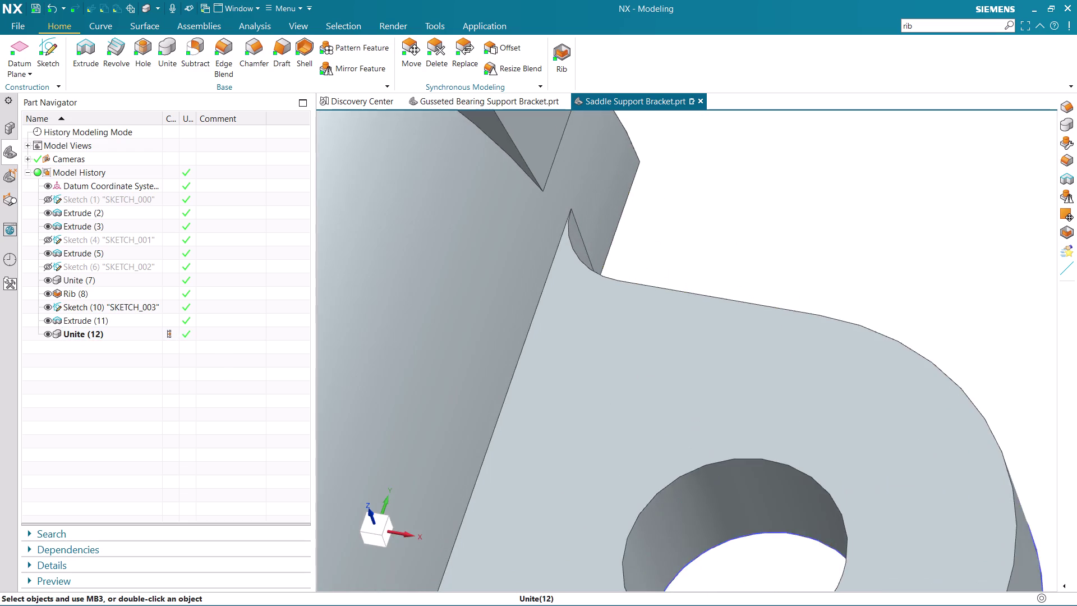
scroll(up, 3)
scroll(down, 3)
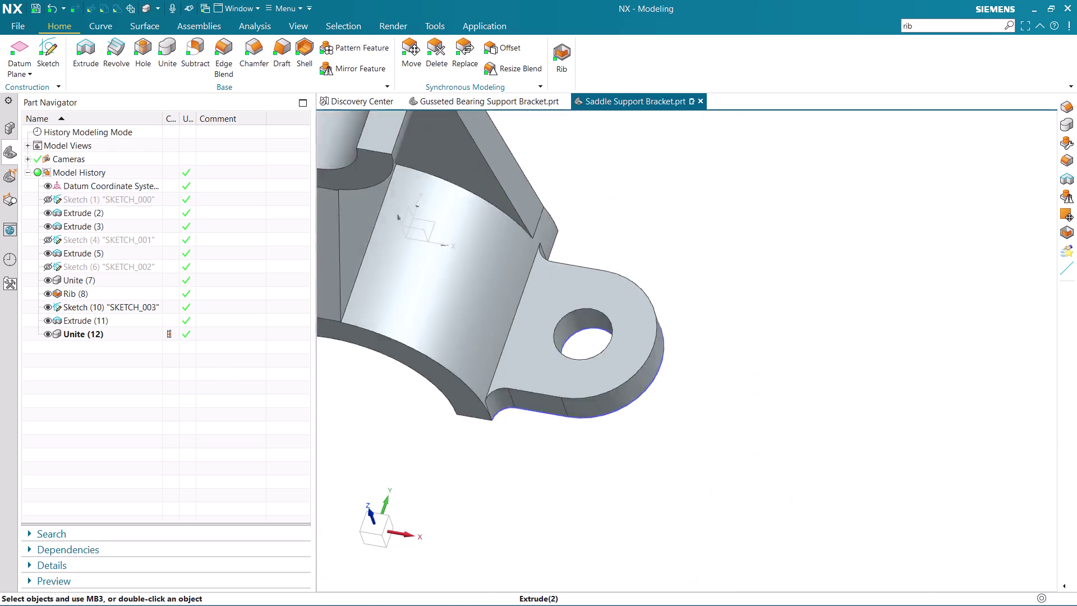
scroll(down, 3)
scroll(up, 3)
scroll(down, 3)
scroll(up, 3)
middle_drag(457, 242, 477, 247)
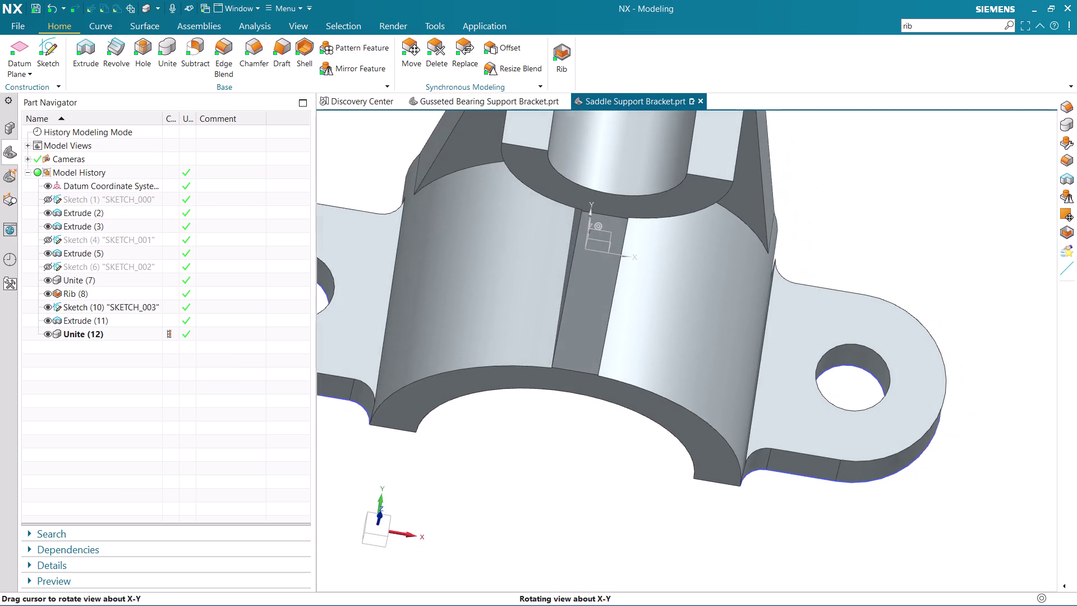
middle_drag(477, 247, 463, 237)
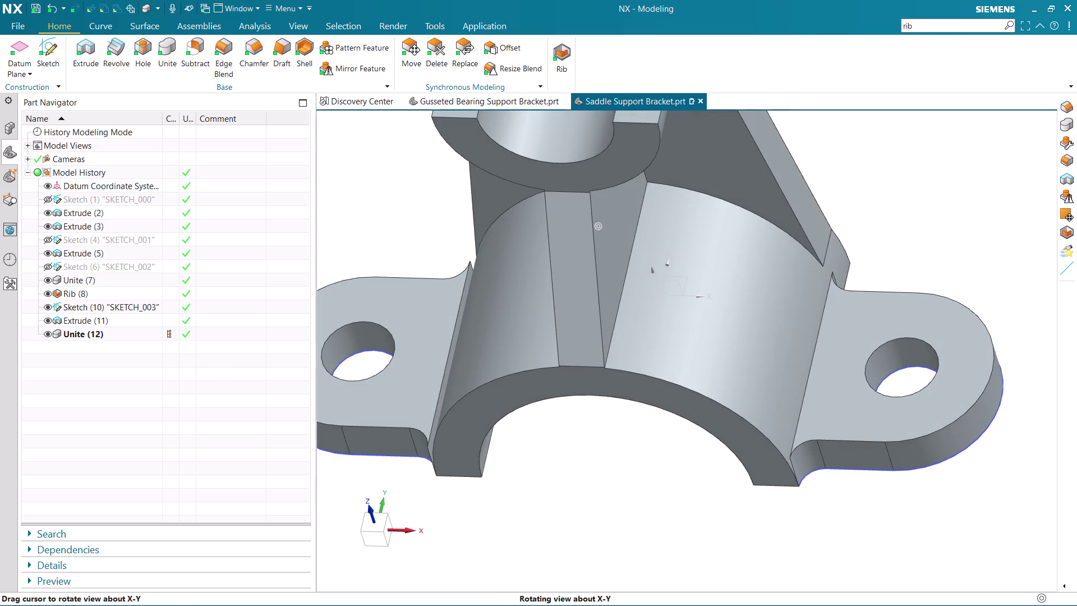
scroll(up, 3)
scroll(down, 3)
scroll(up, 3)
middle_drag(458, 533, 466, 545)
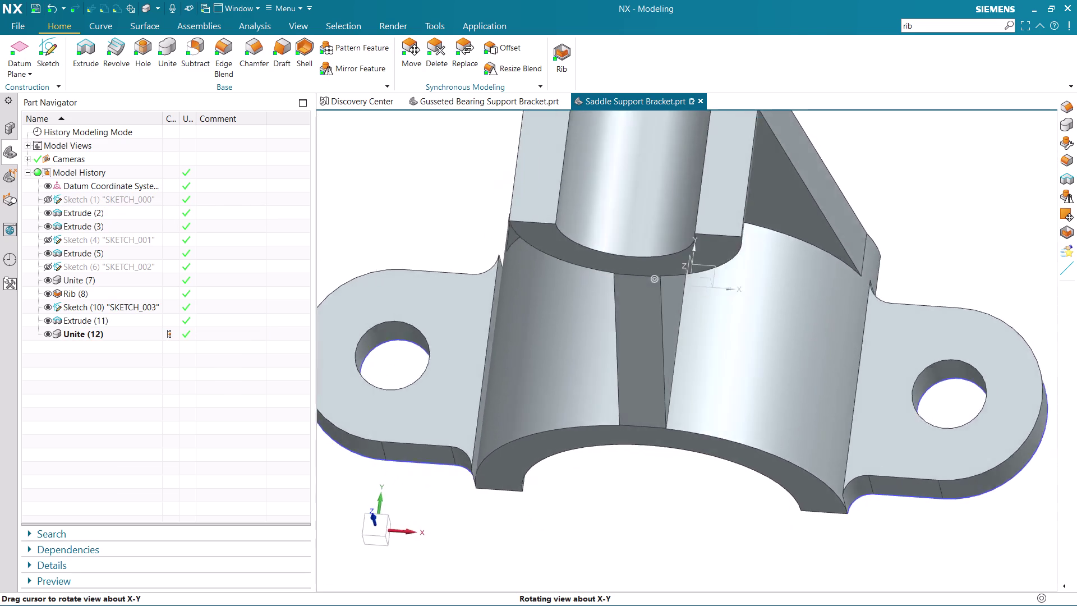
middle_drag(466, 545, 471, 544)
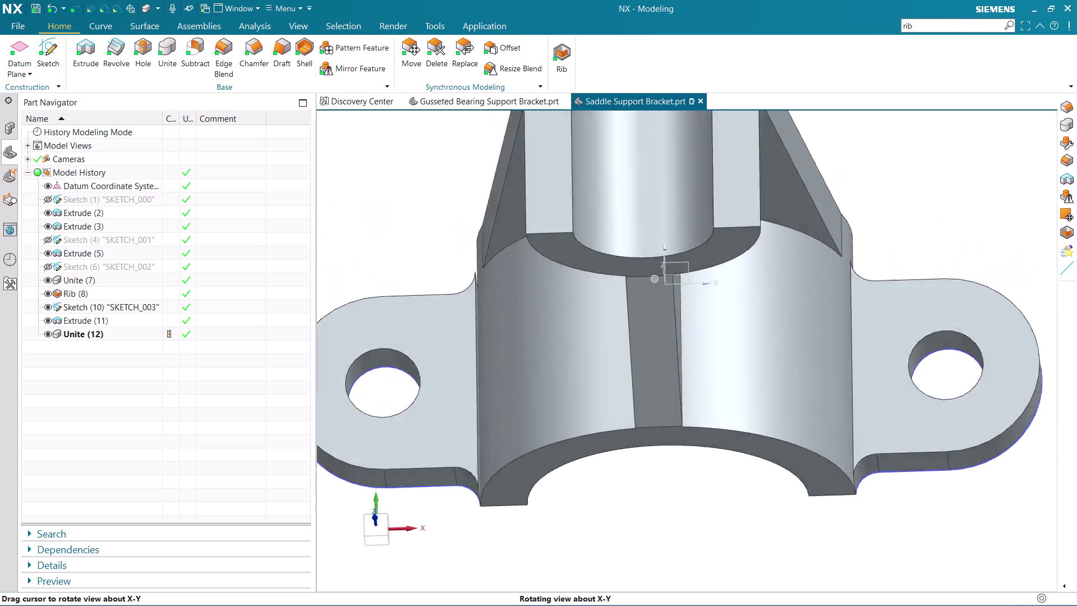
middle_drag(471, 545, 446, 518)
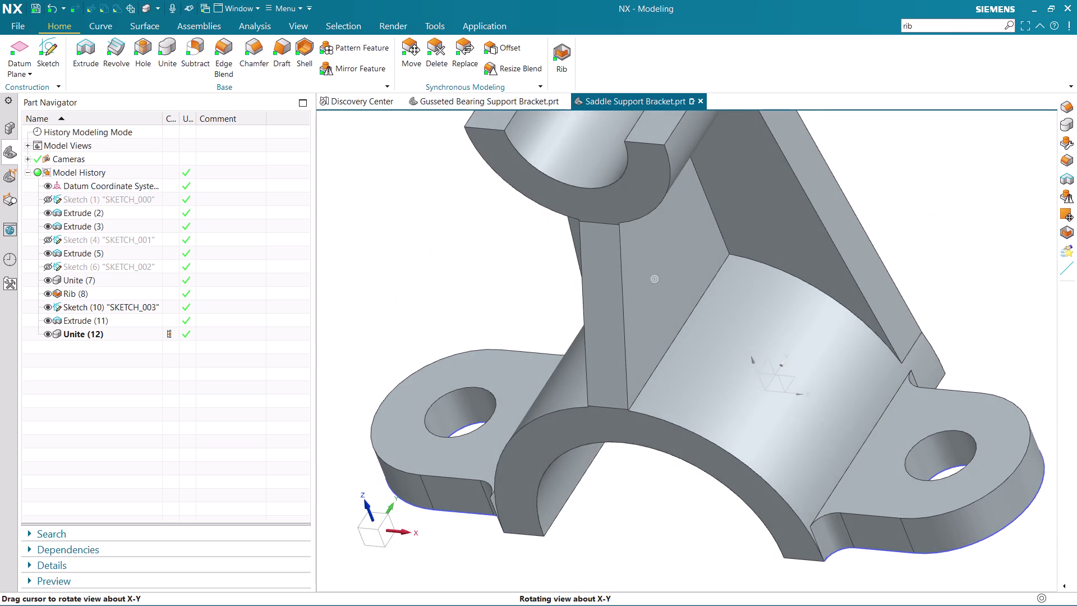
scroll(up, 3)
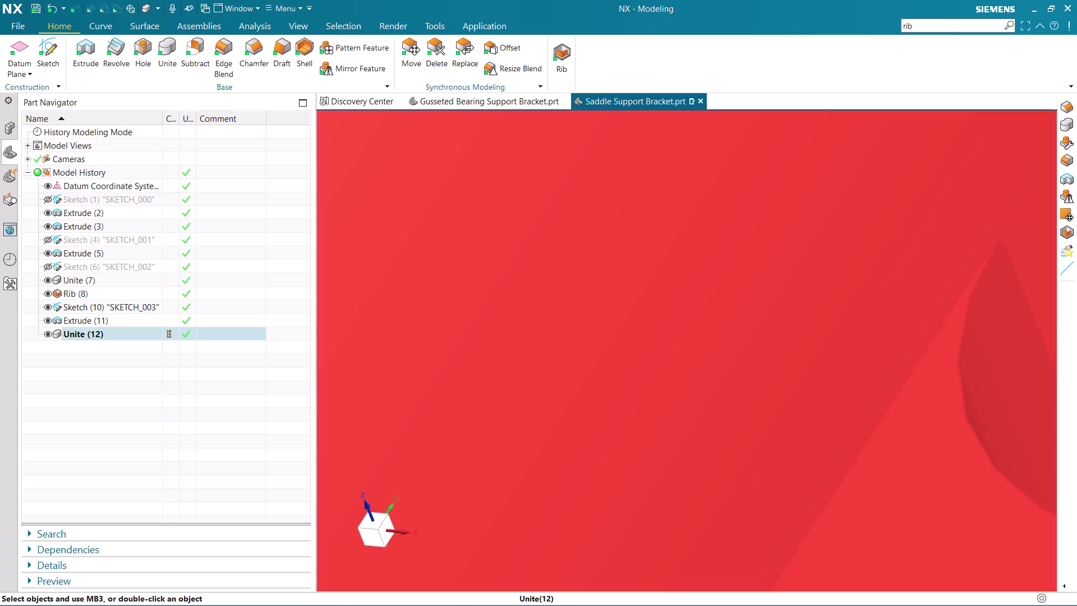
middle_drag(921, 363, 933, 369)
scroll(down, 3)
scroll(down, 3)
scroll(down, 3)
scroll(up, 3)
middle_drag(879, 300, 882, 319)
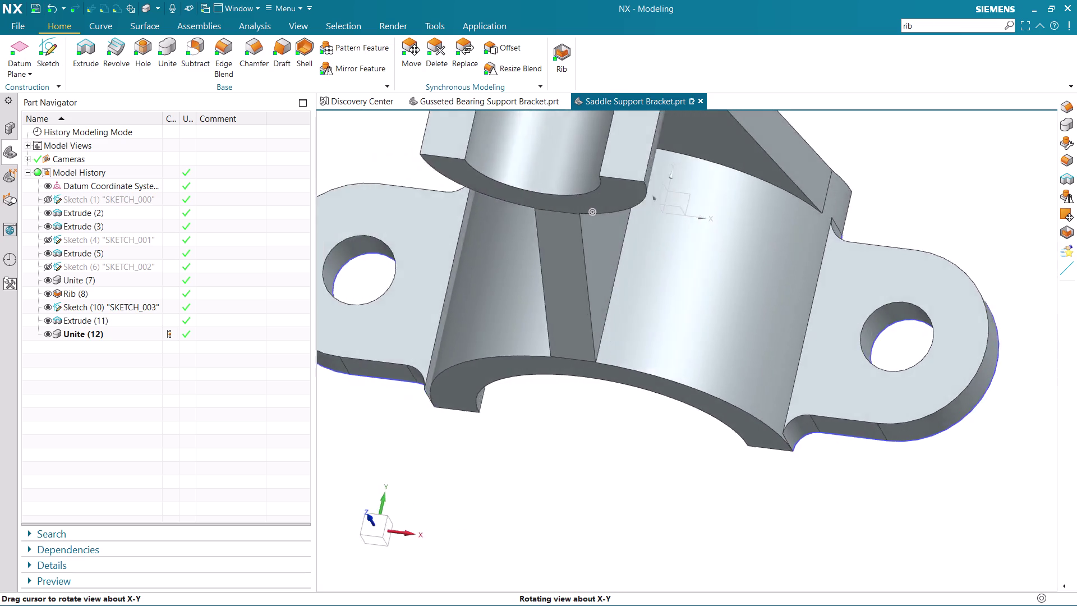
middle_drag(882, 320, 893, 349)
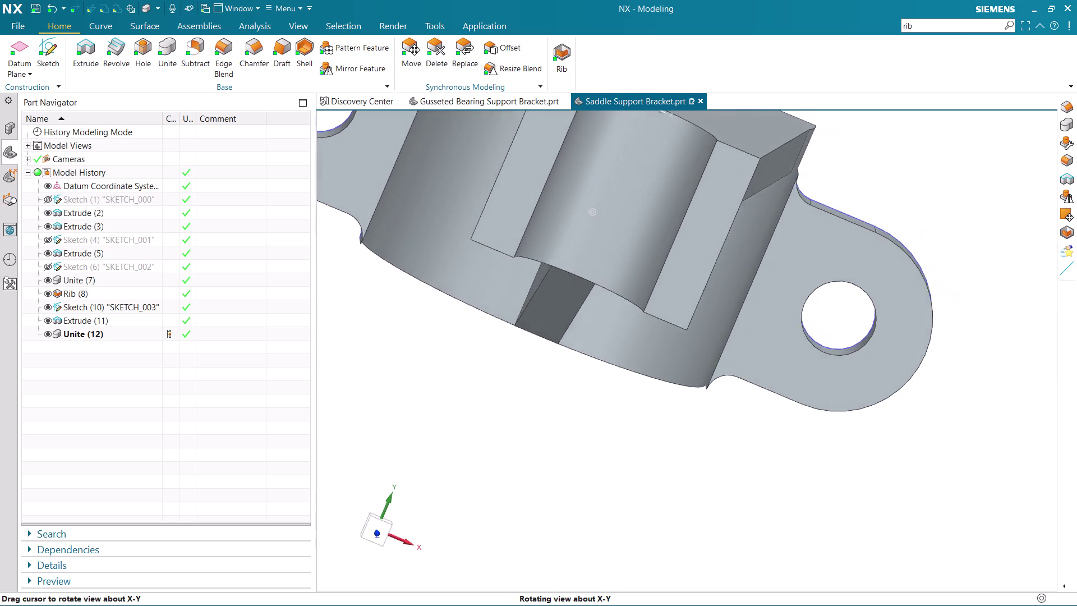
middle_drag(893, 349, 915, 328)
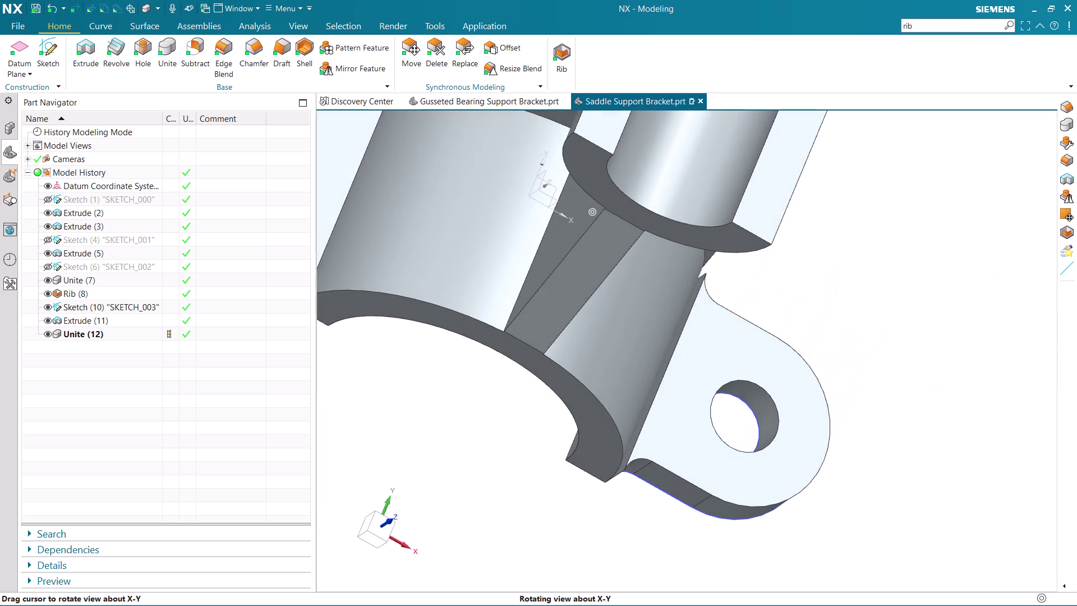
middle_drag(915, 327, 914, 325)
scroll(down, 3)
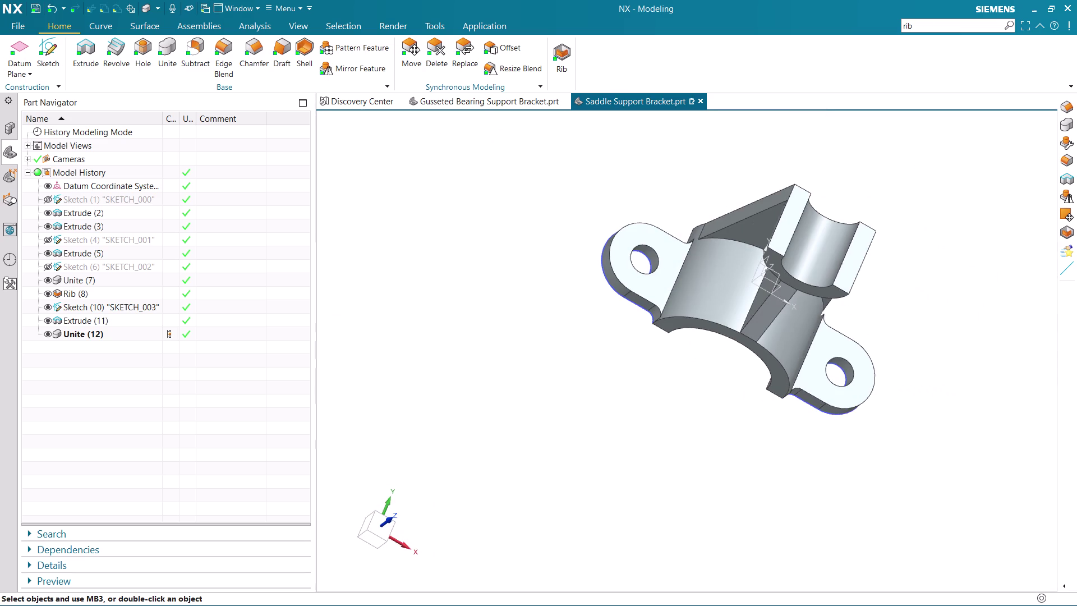
scroll(up, 3)
scroll(up, 3)
middle_drag(679, 372, 692, 326)
scroll(down, 3)
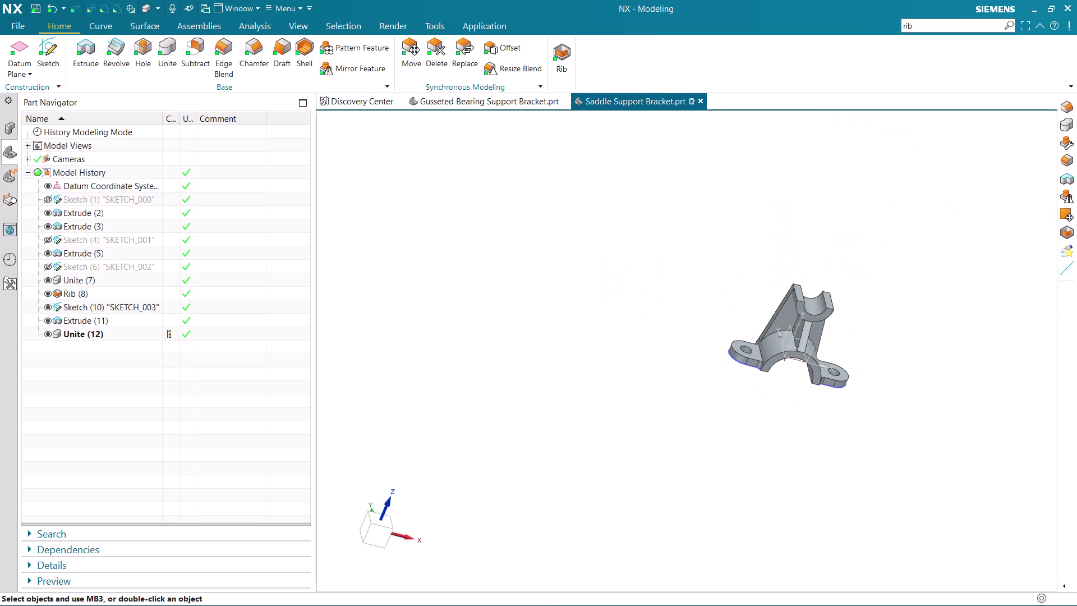
scroll(up, 3)
middle_drag(912, 369, 871, 362)
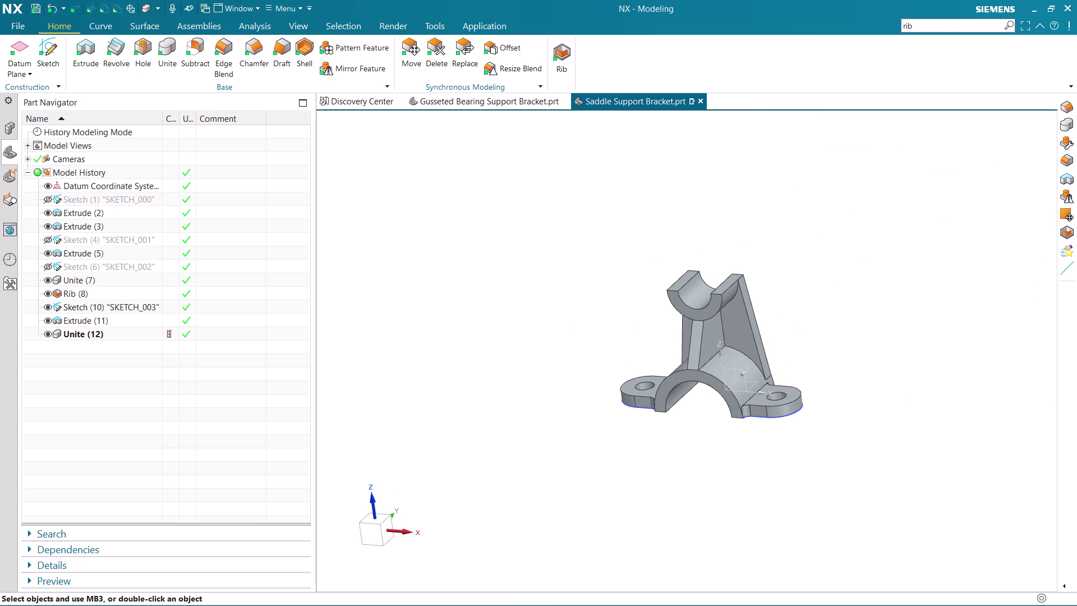
scroll(up, 3)
middle_drag(659, 434, 682, 433)
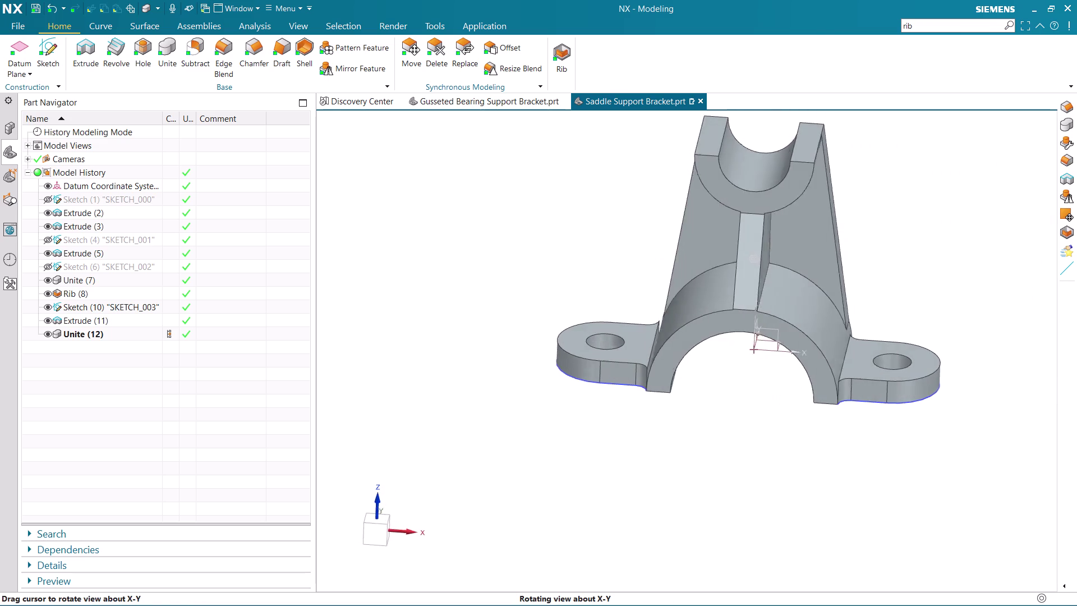
middle_drag(681, 433, 650, 451)
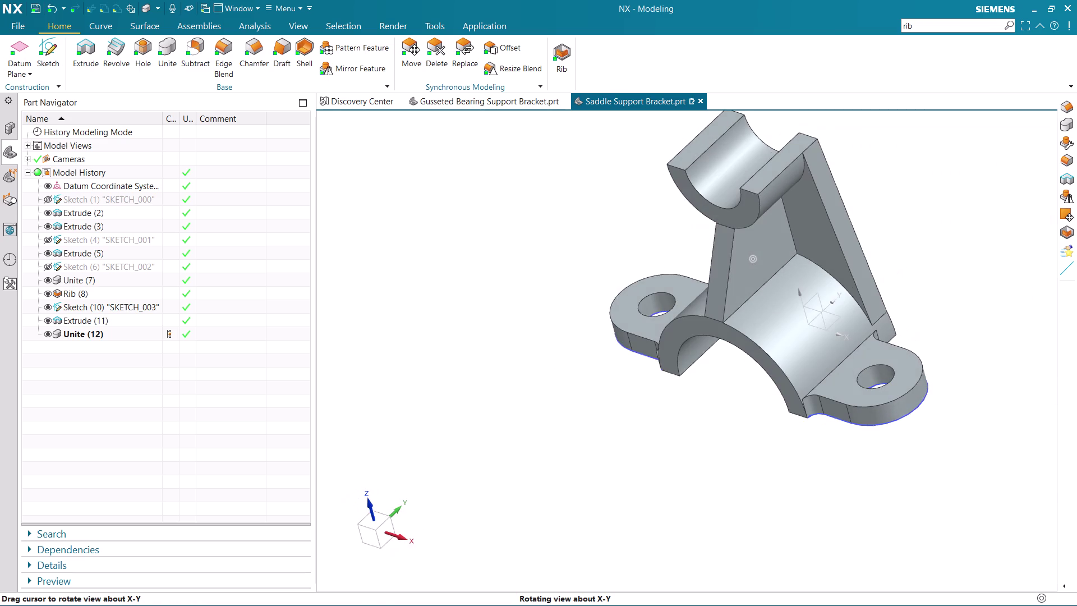
middle_drag(650, 451, 637, 429)
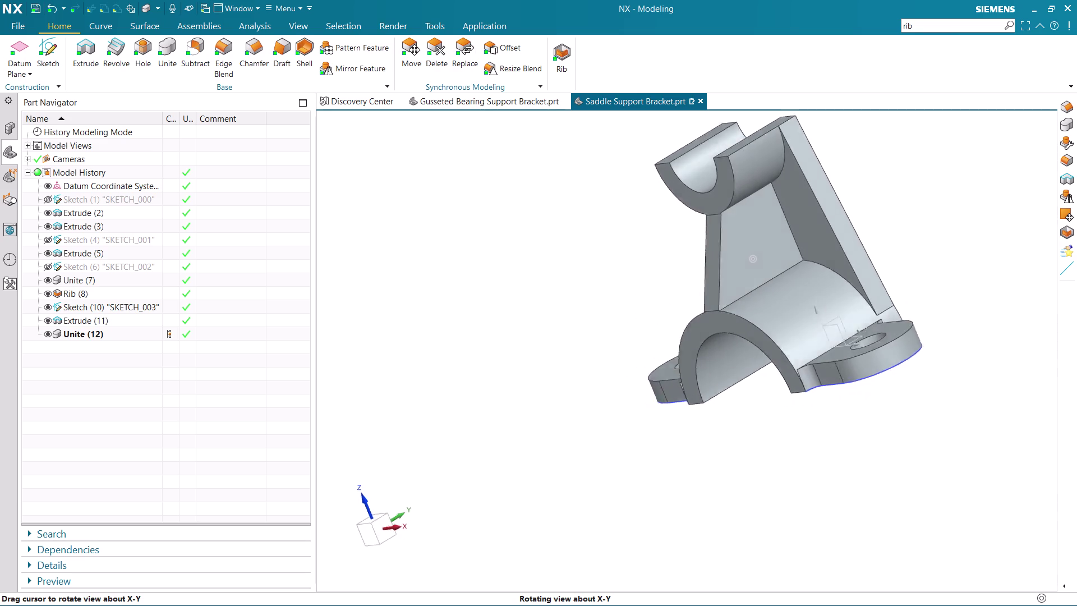
middle_drag(638, 429, 595, 456)
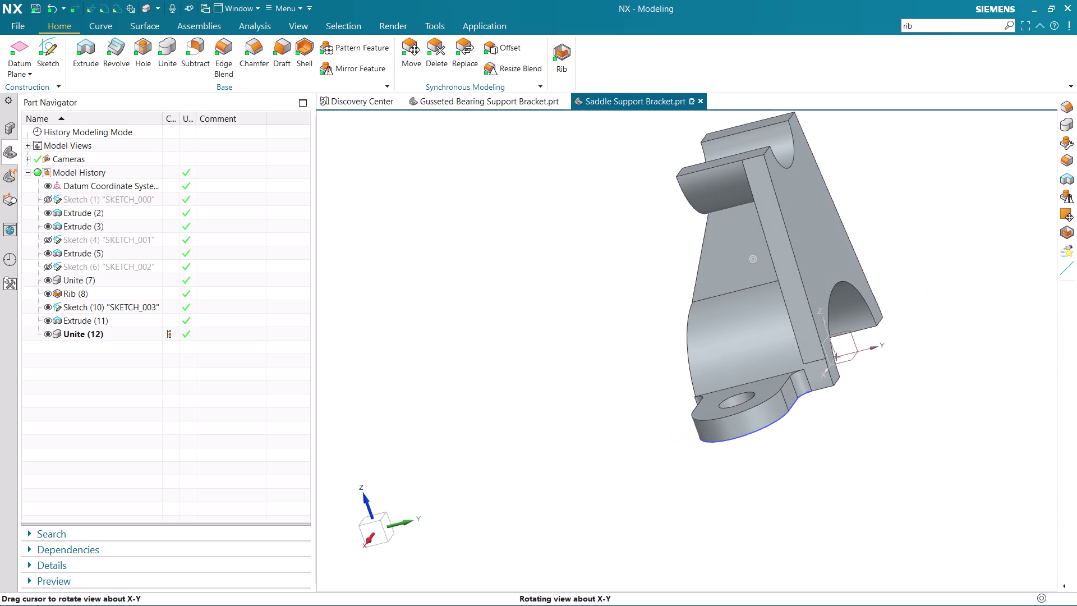
middle_drag(595, 456, 573, 461)
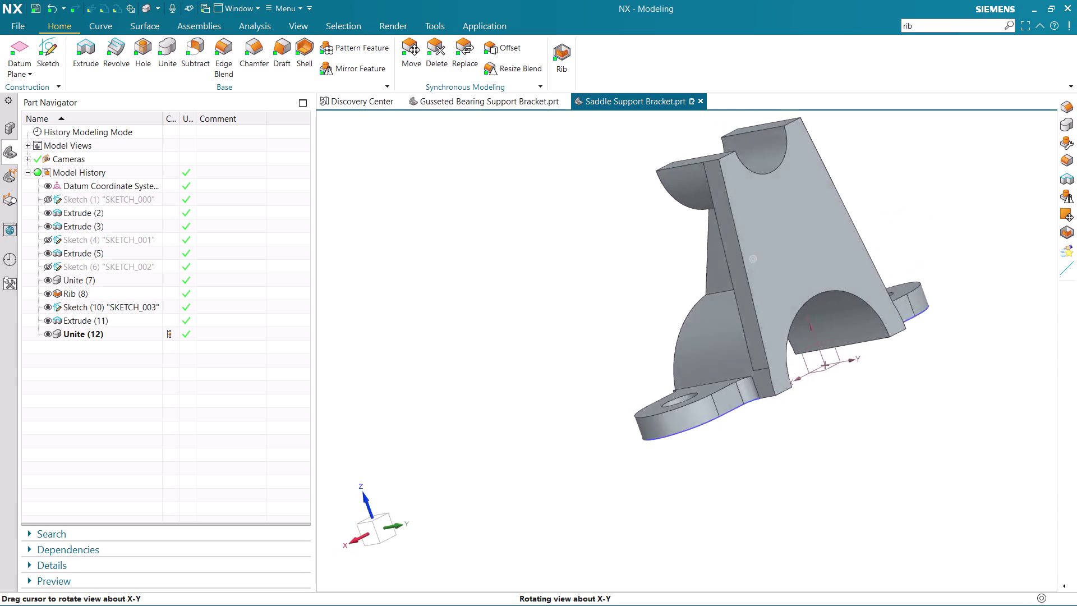
middle_drag(572, 460, 405, 494)
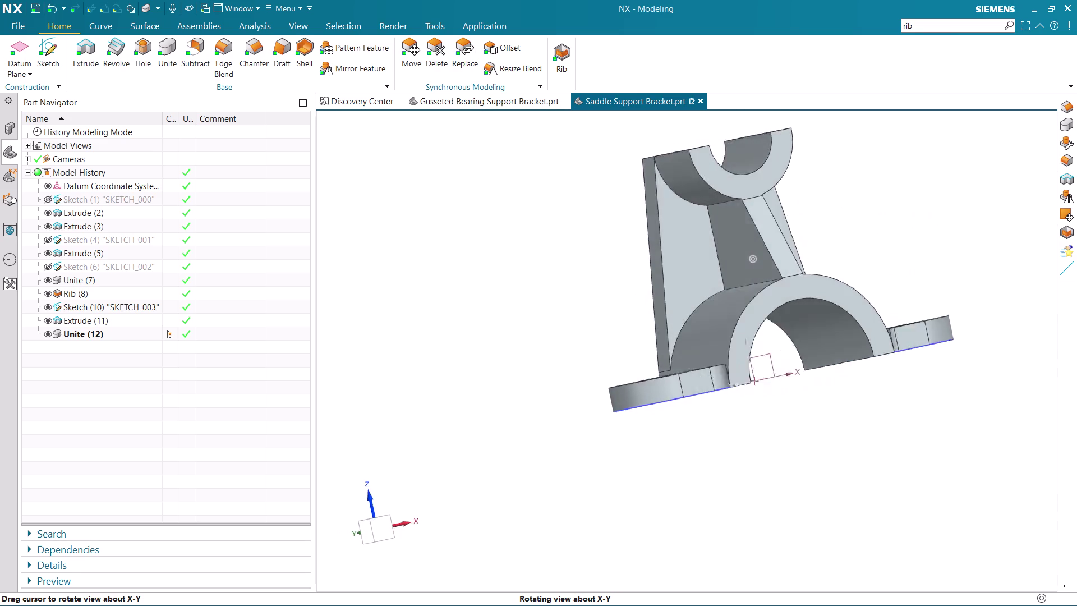
middle_drag(405, 494, 374, 490)
scroll(down, 3)
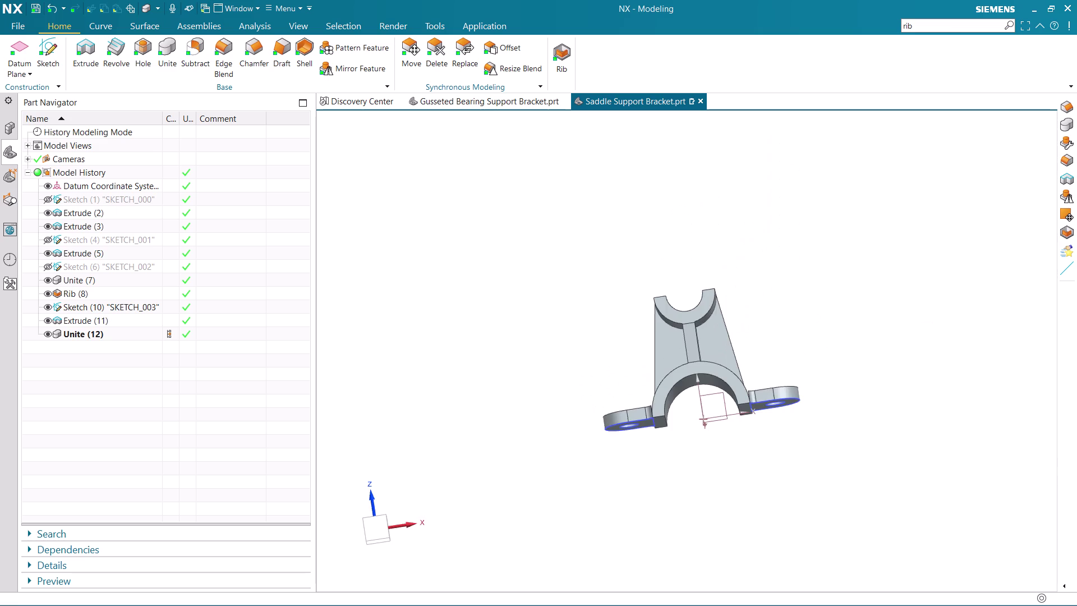
middle_drag(786, 457, 708, 473)
middle_drag(597, 472, 663, 472)
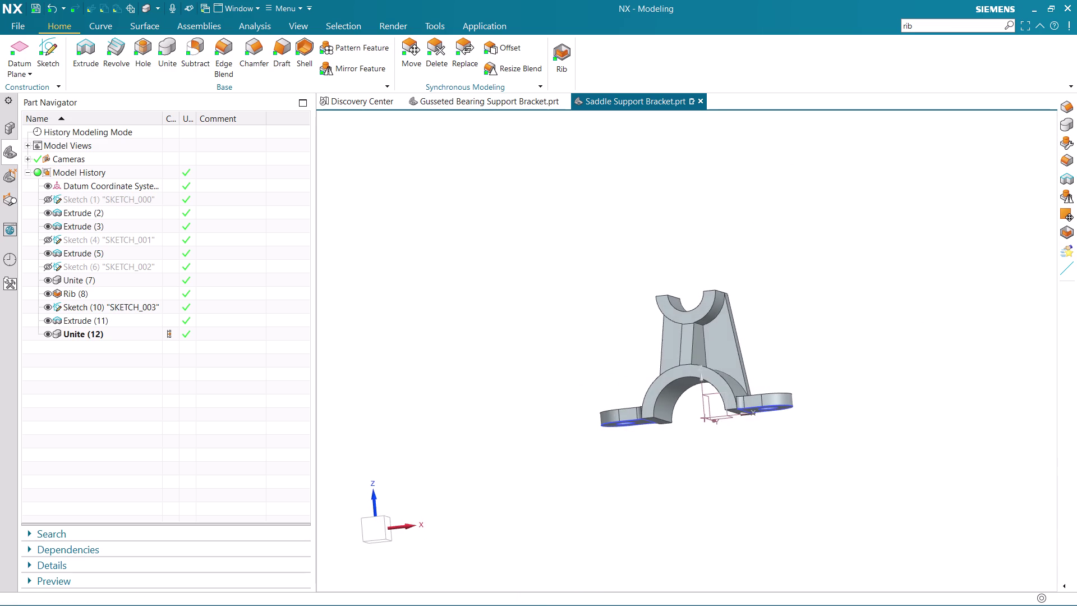
click(377, 530)
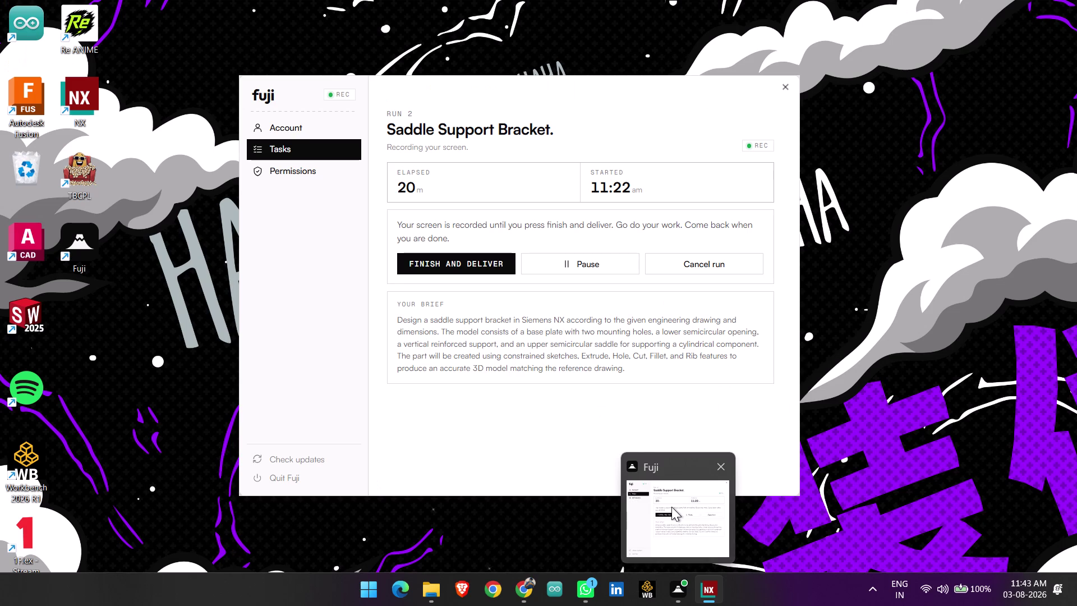
scroll(up, 3)
scroll(up, 3)
middle_drag(818, 386, 800, 400)
scroll(down, 3)
scroll(up, 3)
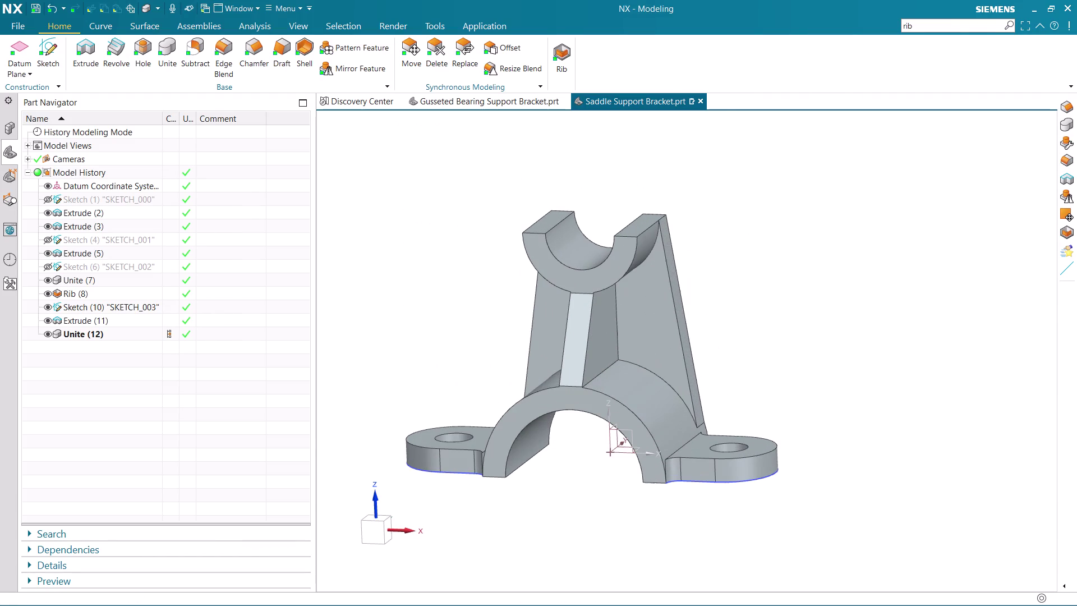
middle_drag(786, 387, 774, 398)
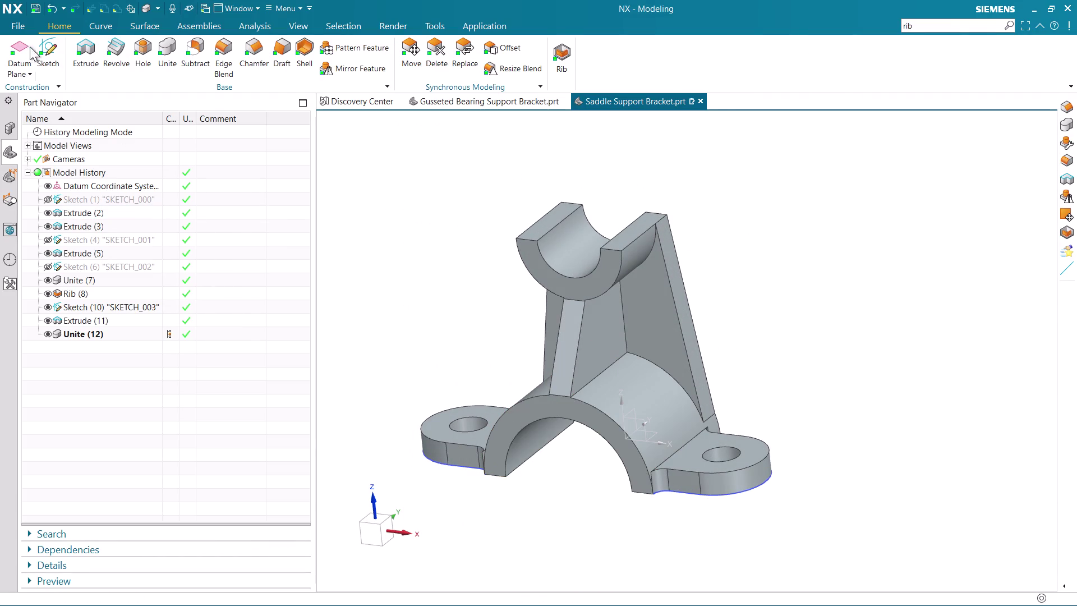